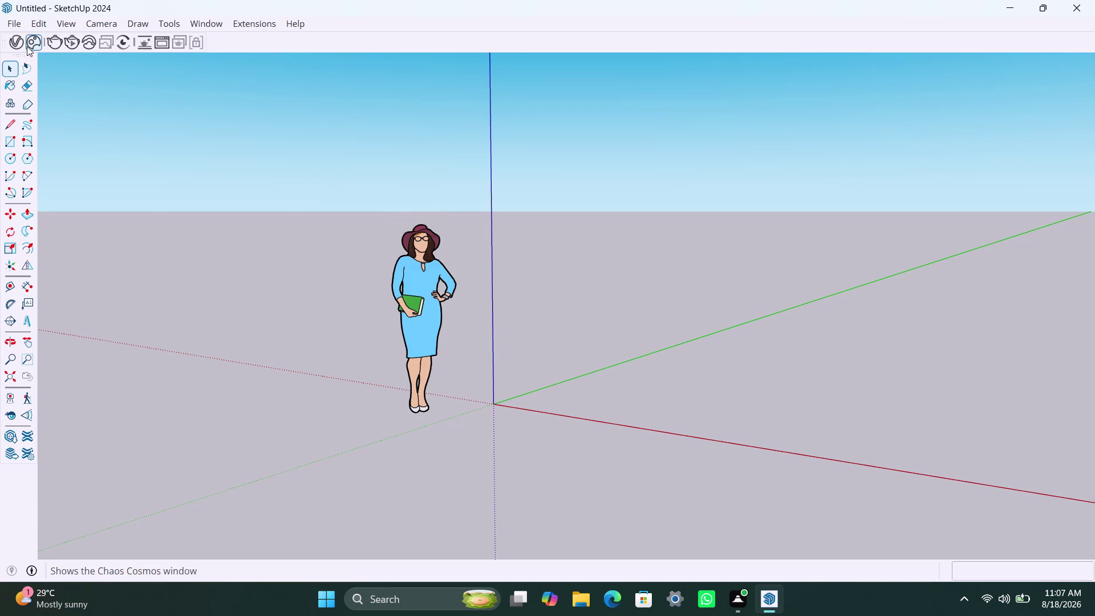
Import the AutoCAD drawing 'ARCH PLANS - 900 SQ YRDS Day 03' into the model.
click(16, 26)
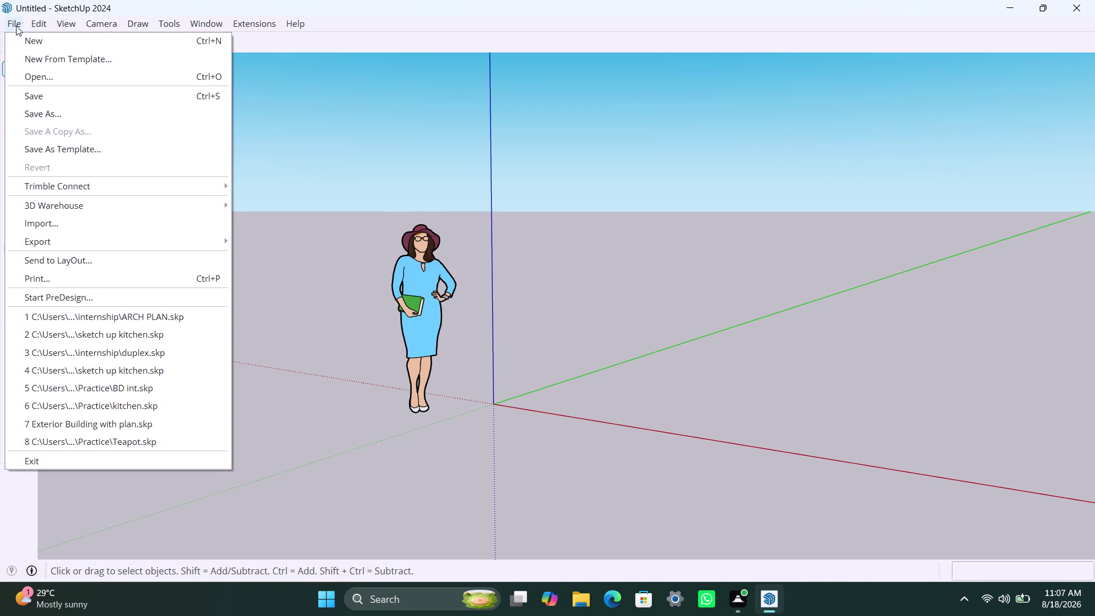
click(52, 222)
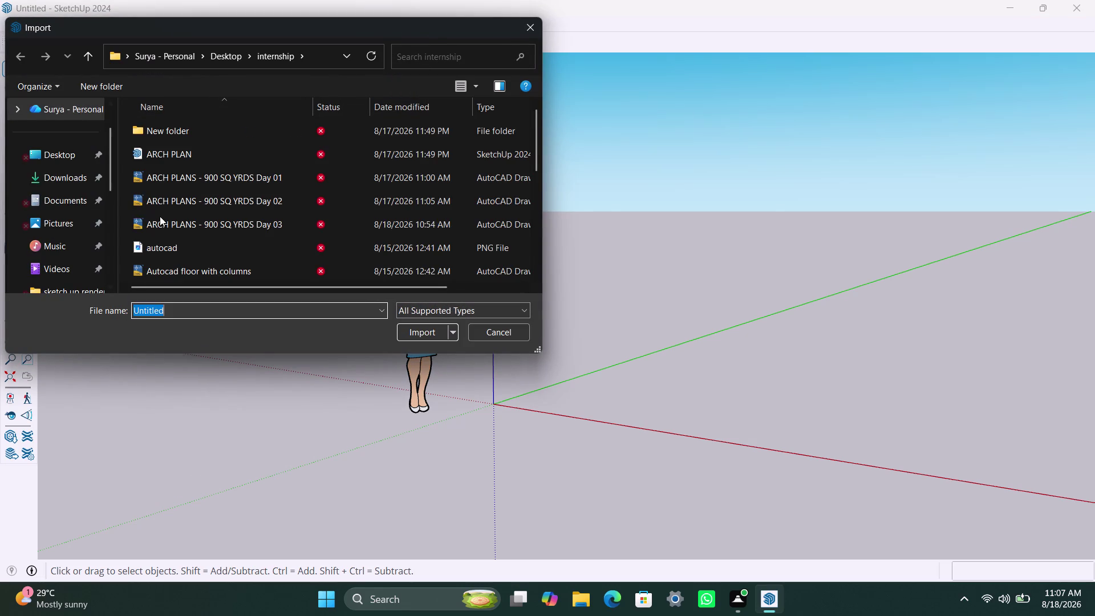
click(170, 217)
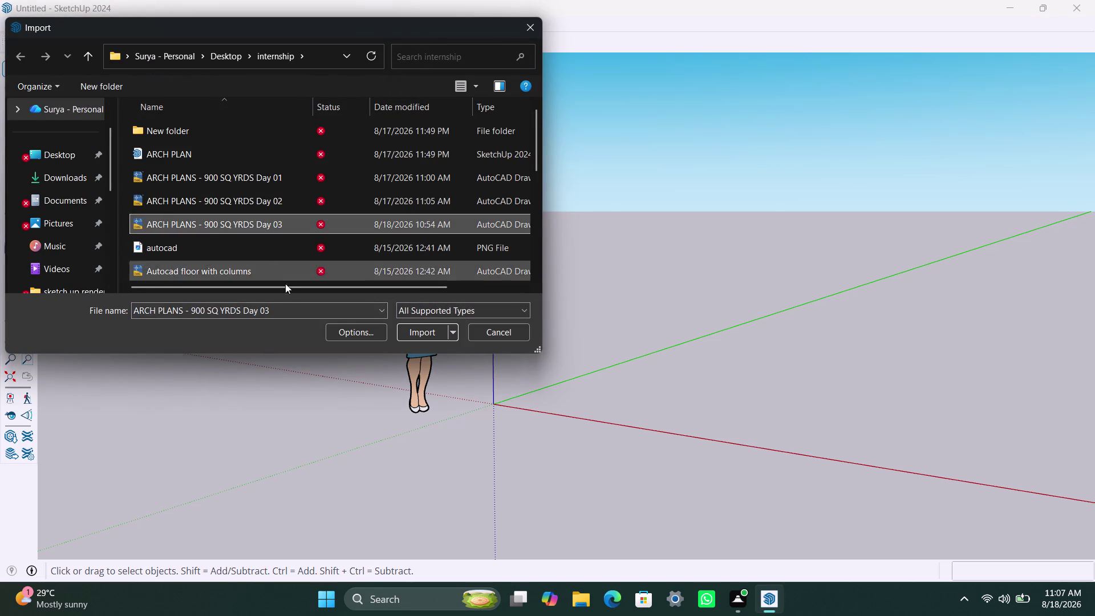
click(446, 339)
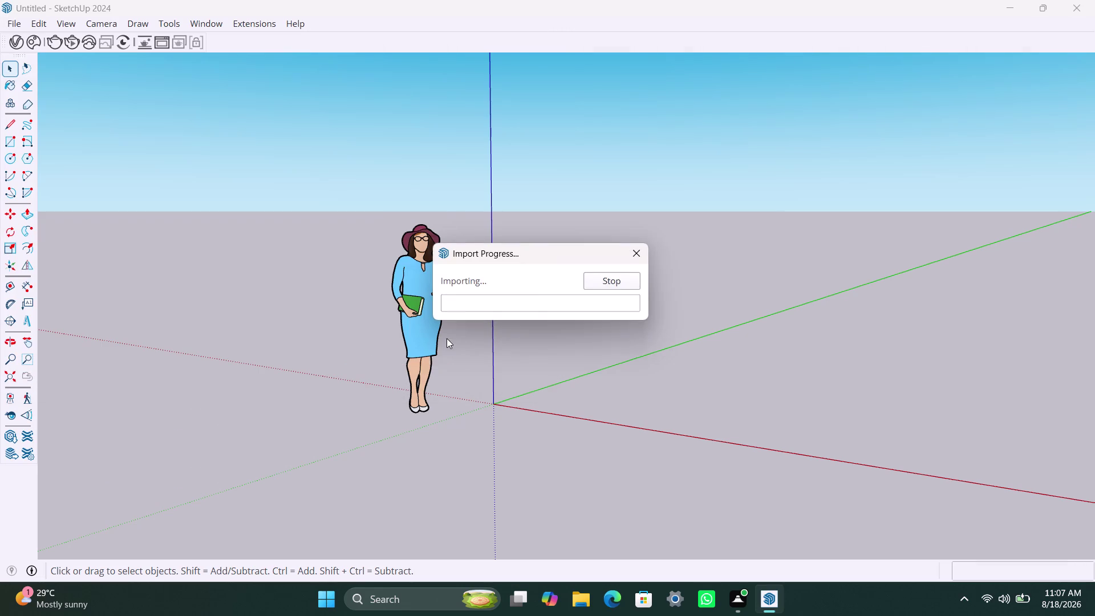
click(617, 400)
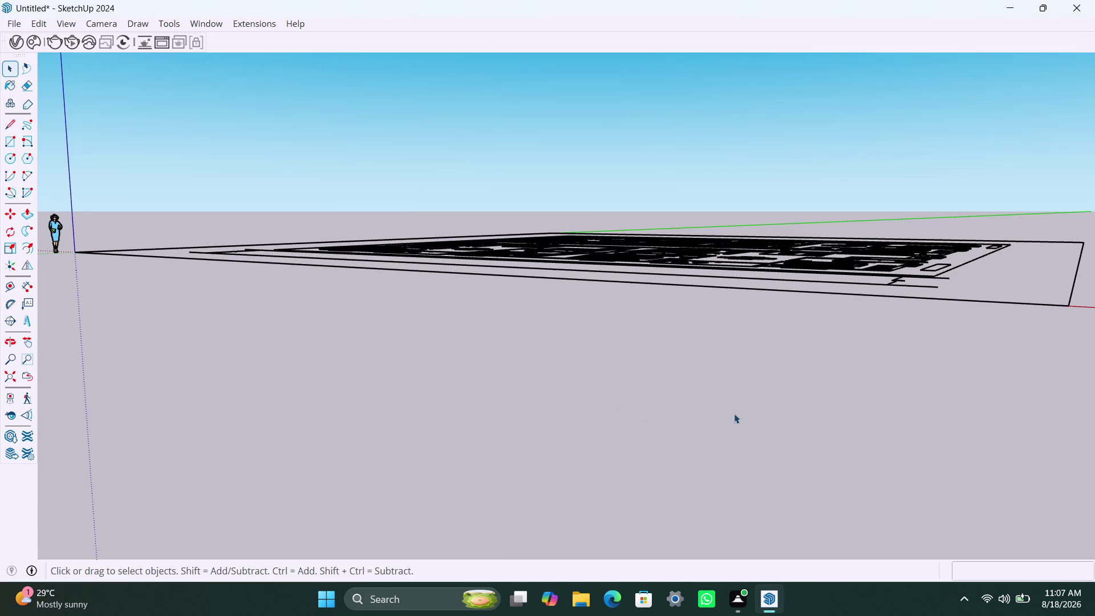
Zoom out and orbit upward until the imported floor plan is seen from above.
scroll(down, 3)
scroll(down, 3)
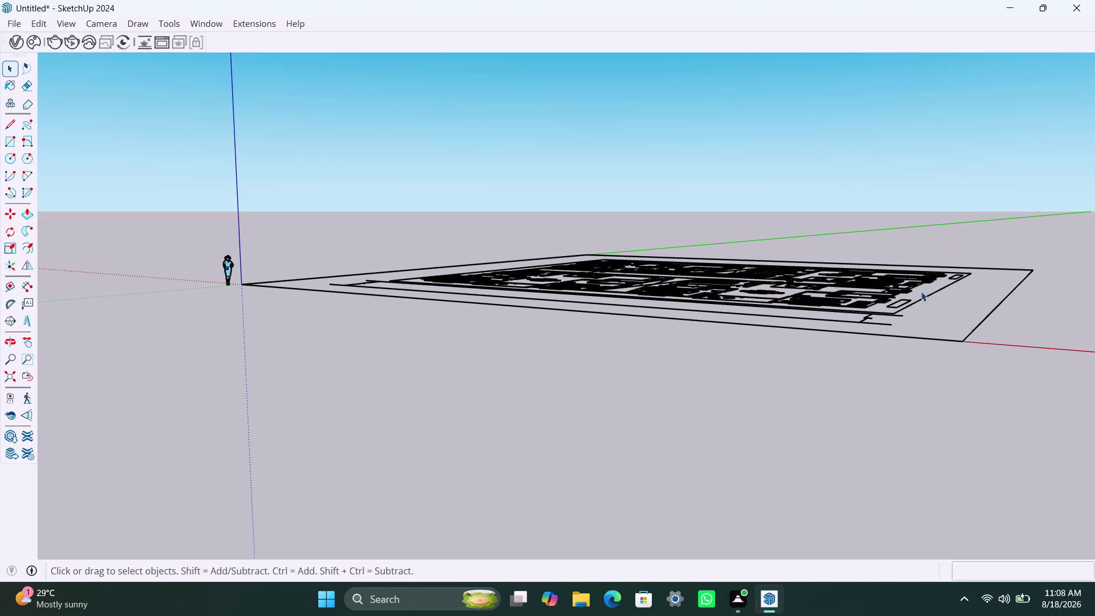
scroll(down, 3)
middle_click(910, 321)
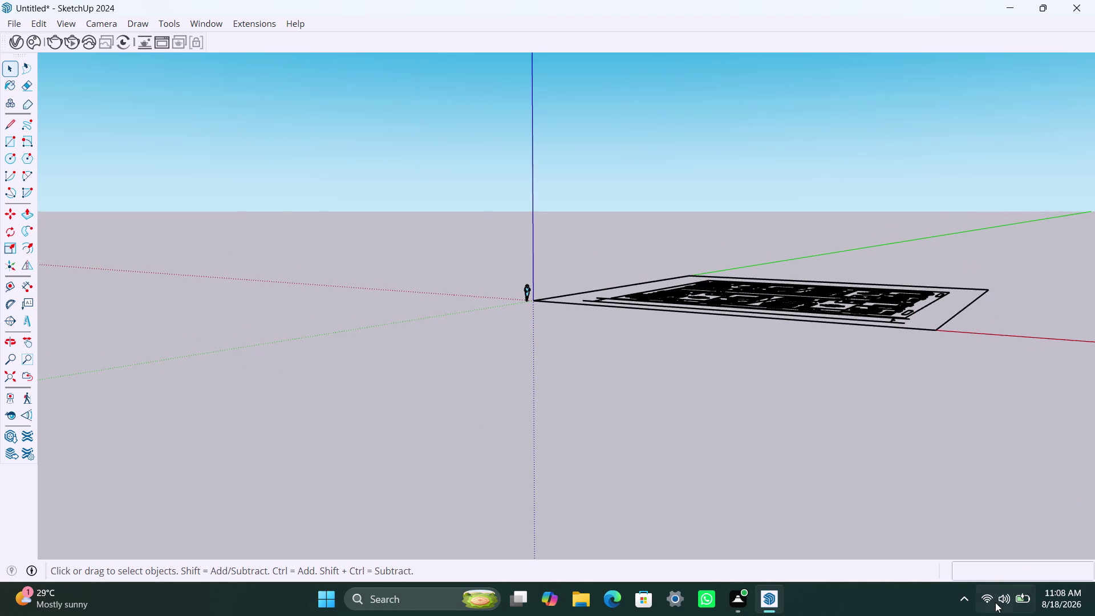
scroll(down, 3)
scroll(down, 3)
middle_drag(985, 511, 999, 539)
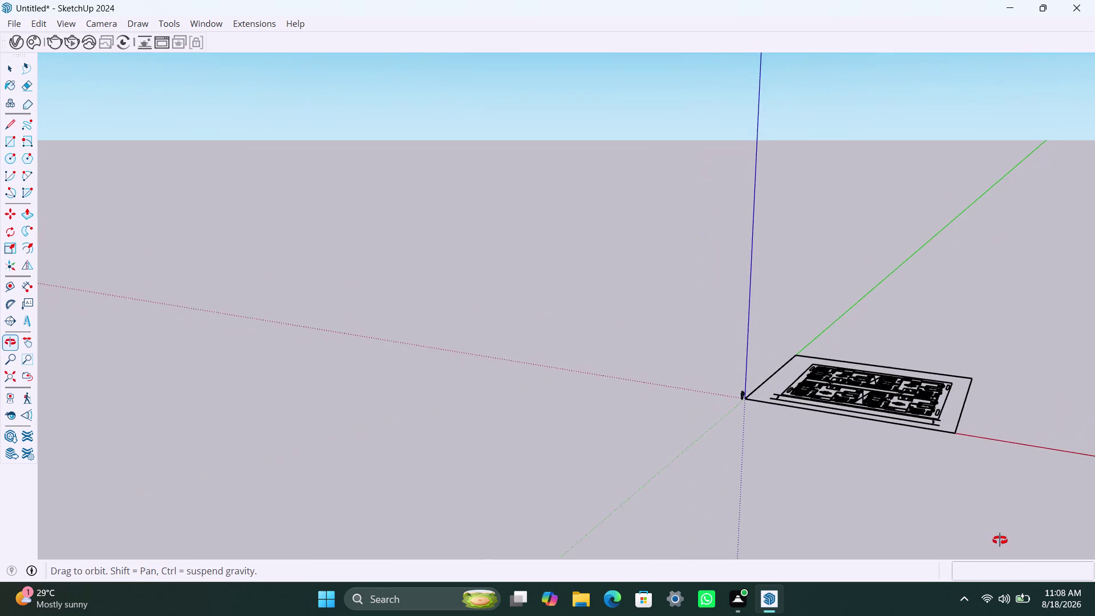
middle_drag(1000, 539, 1011, 555)
scroll(down, 3)
middle_click(1002, 514)
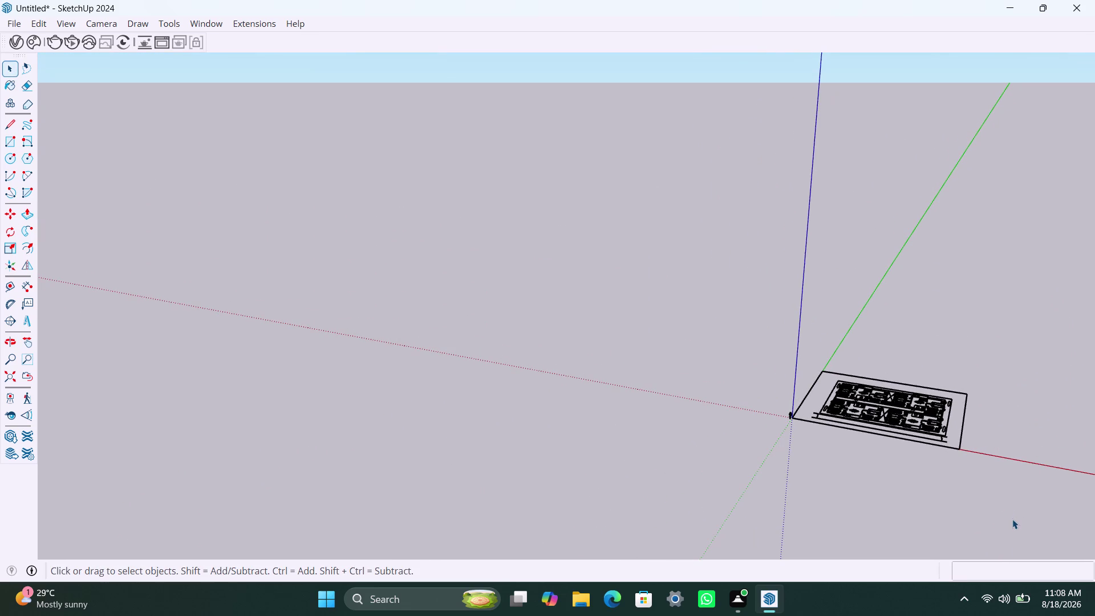
middle_drag(929, 478, 929, 488)
scroll(up, 3)
scroll(down, 3)
middle_drag(874, 434, 921, 472)
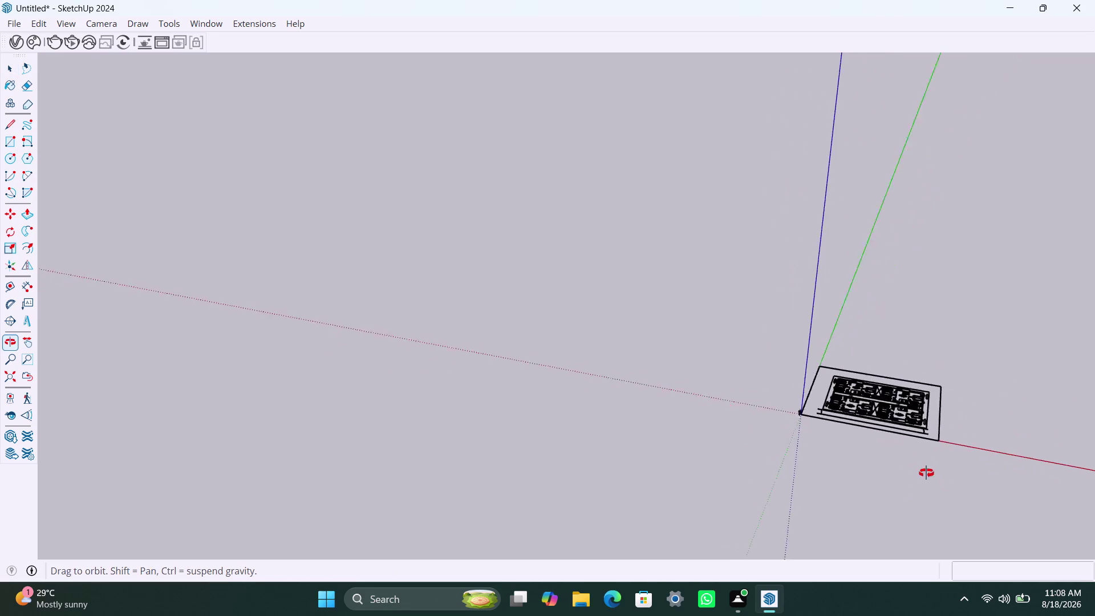
middle_drag(920, 471, 970, 478)
scroll(up, 3)
middle_drag(871, 365, 907, 365)
scroll(down, 3)
middle_drag(828, 449, 853, 439)
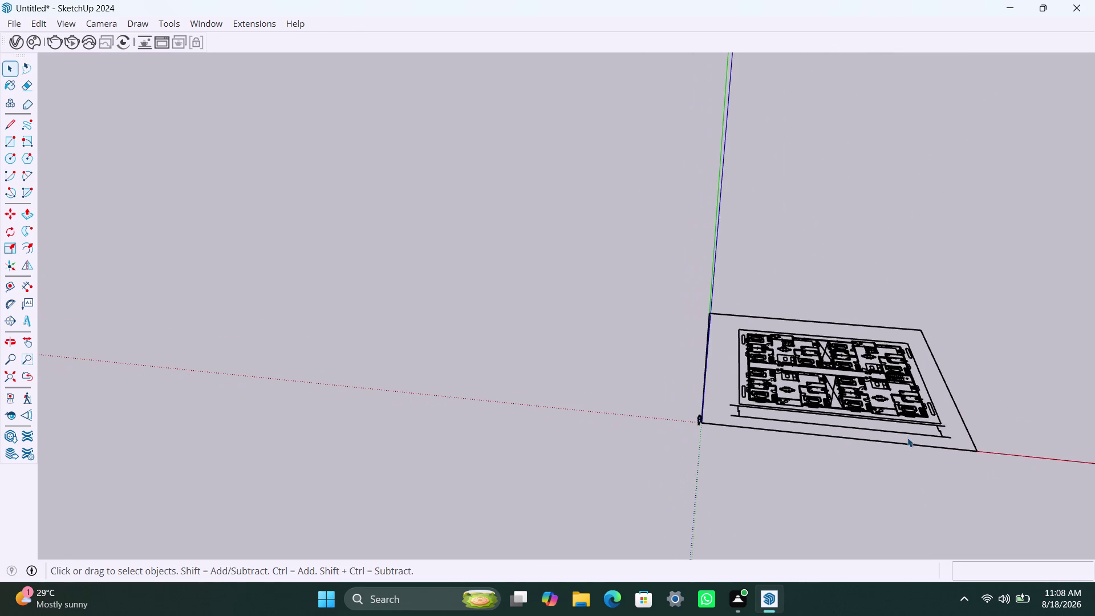
middle_drag(909, 440, 980, 435)
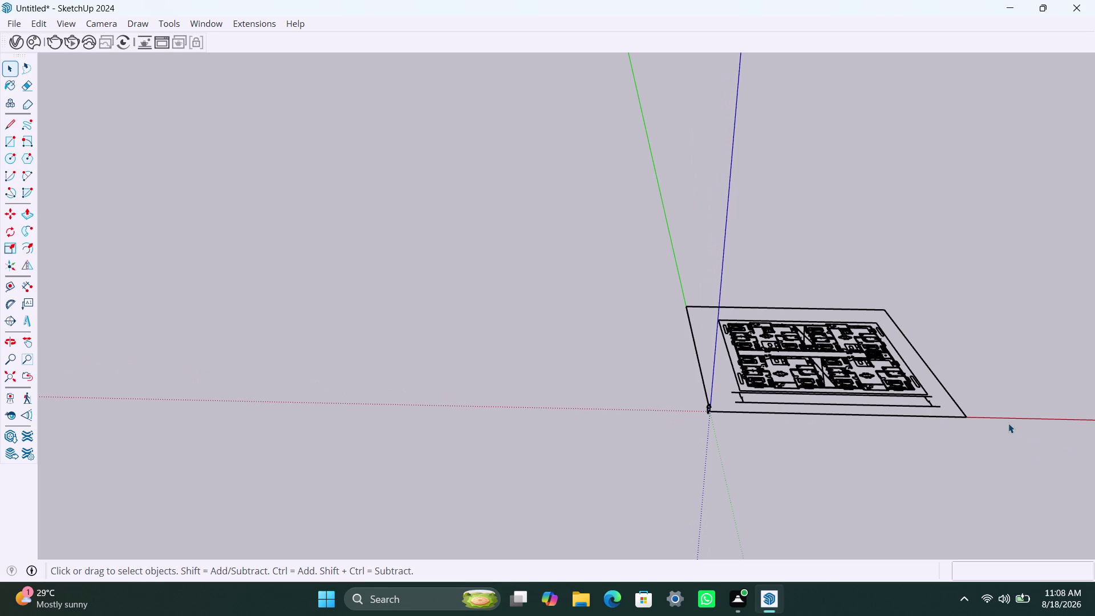
scroll(down, 3)
scroll(up, 3)
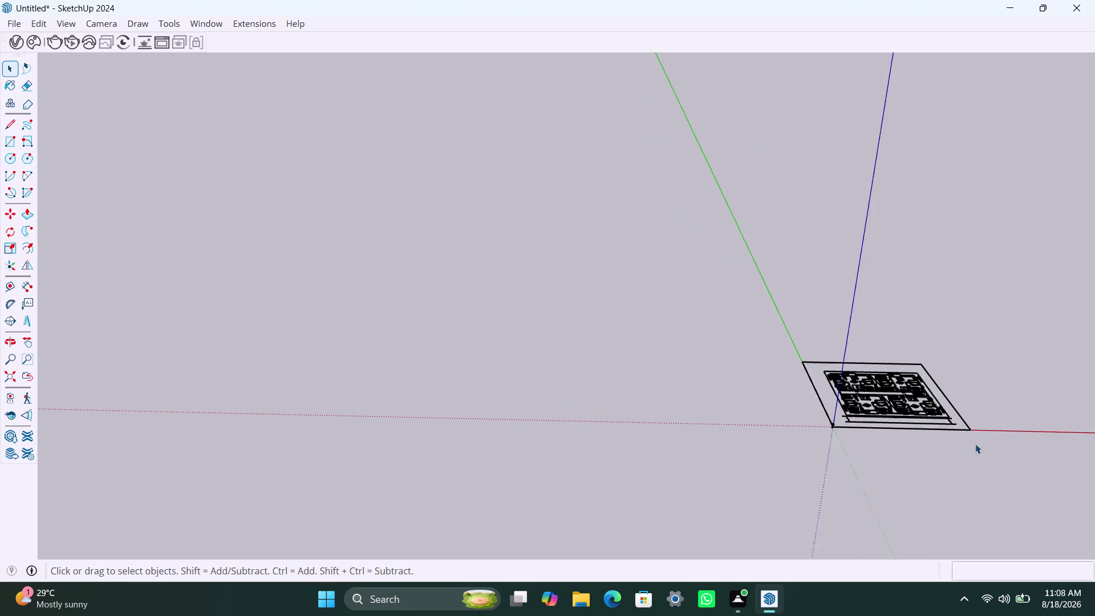
scroll(up, 3)
middle_click(976, 444)
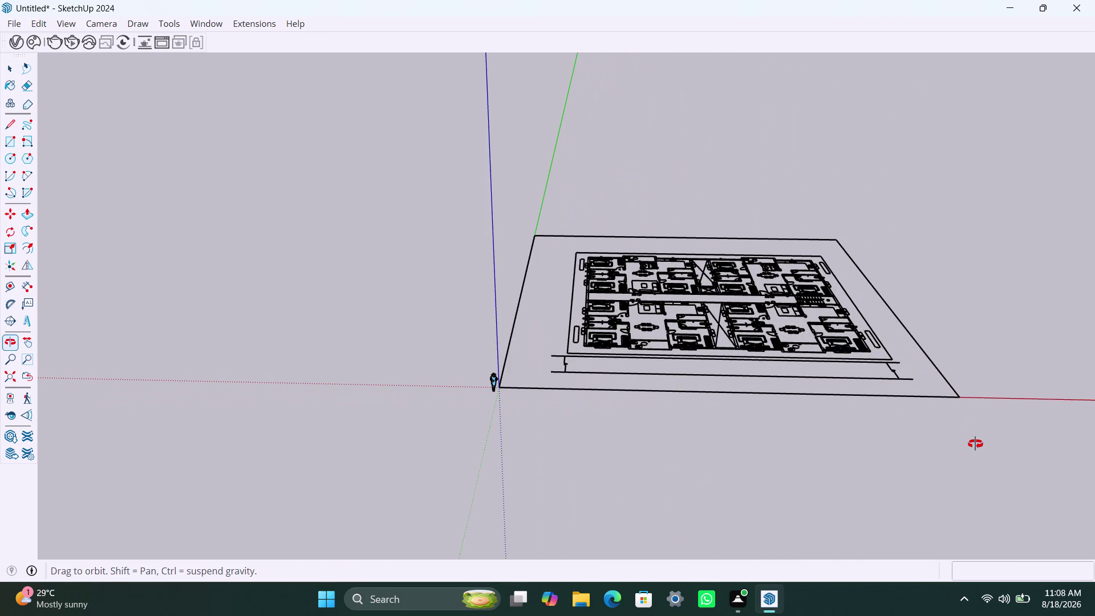
Straighten and level the overhead view, zooming in closer on the floor plan.
middle_drag(1094, 480, 1094, 615)
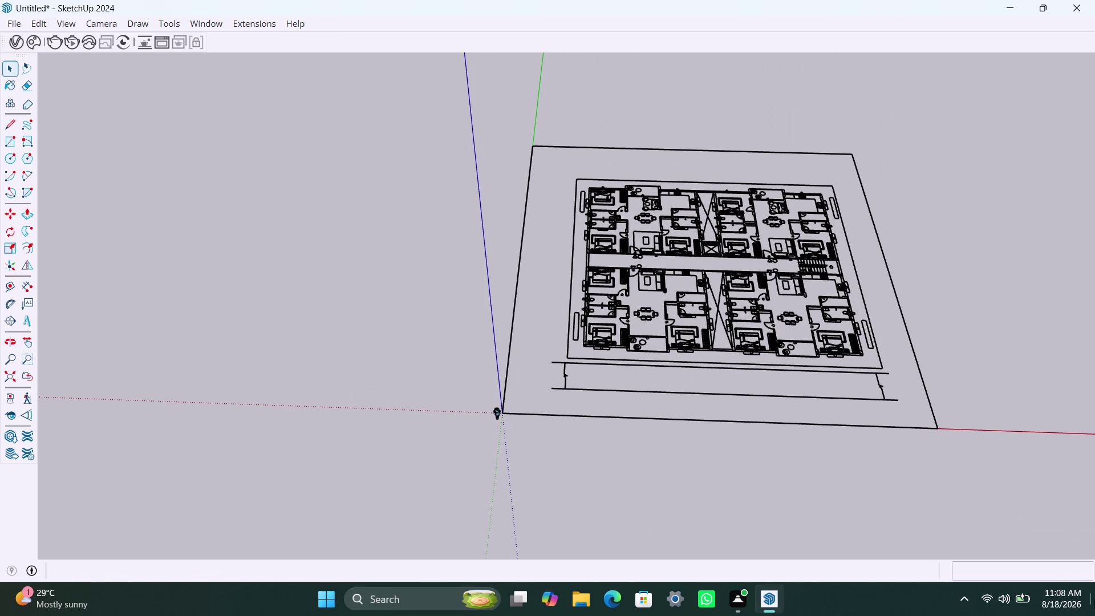
scroll(down, 3)
middle_drag(1025, 342, 1022, 363)
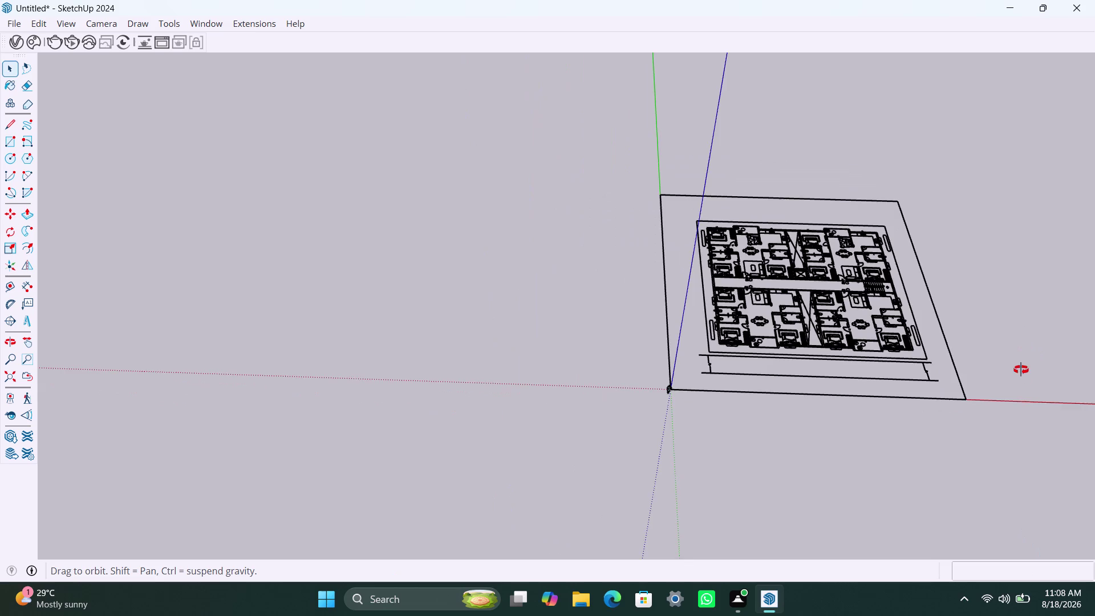
middle_drag(1023, 363, 994, 520)
scroll(up, 3)
scroll(down, 3)
scroll(up, 3)
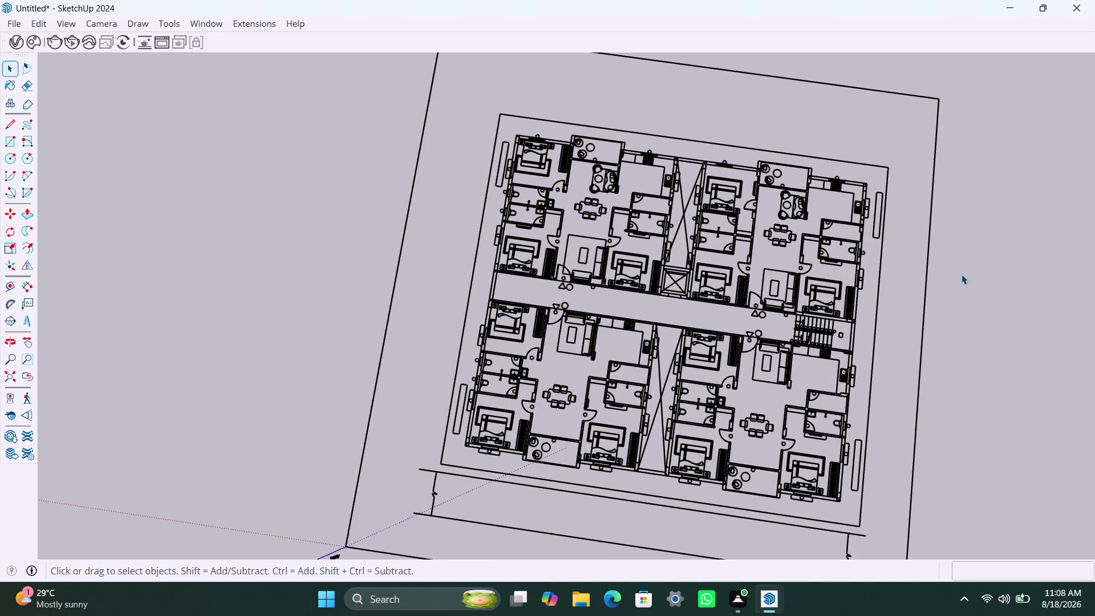
middle_click(962, 274)
scroll(up, 3)
middle_drag(842, 383, 914, 364)
scroll(down, 3)
middle_click(701, 365)
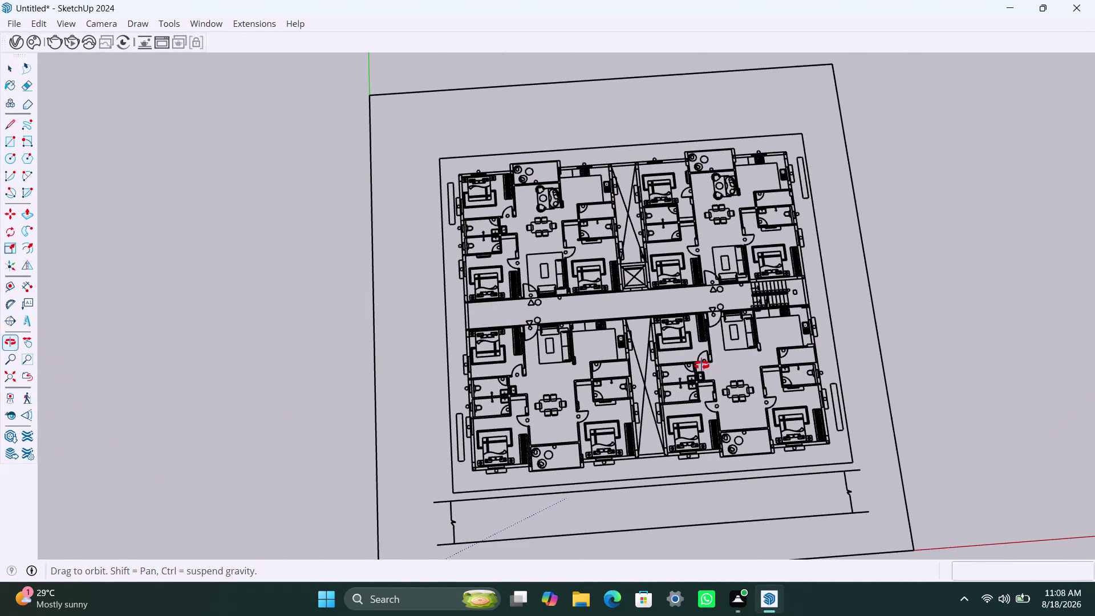
scroll(up, 3)
scroll(up, 3)
middle_drag(725, 392, 721, 398)
scroll(down, 3)
middle_drag(786, 412, 756, 413)
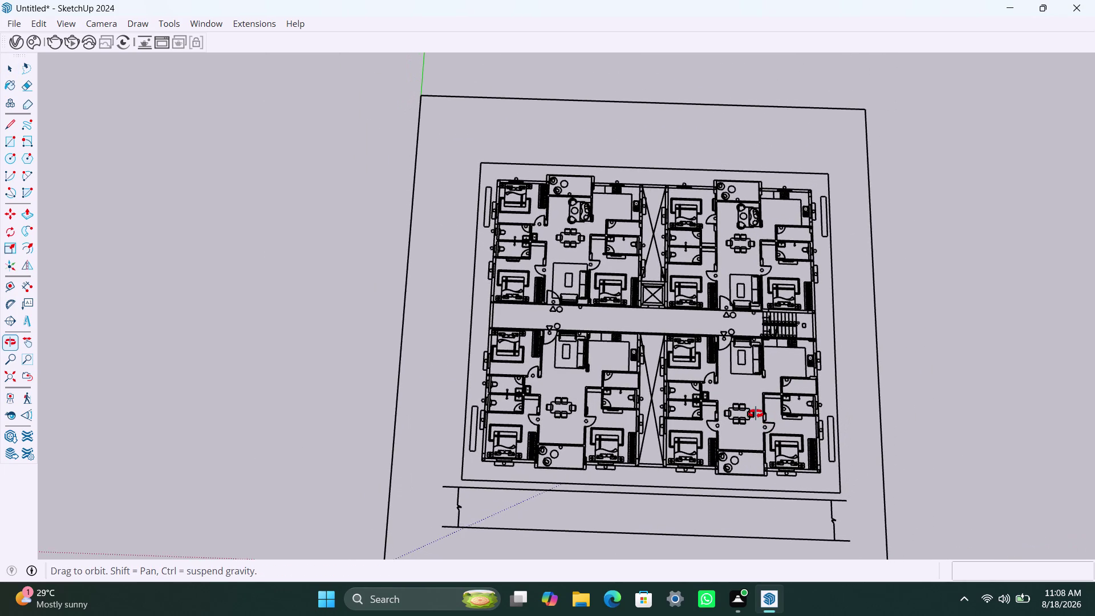
middle_drag(755, 413, 759, 414)
scroll(up, 3)
scroll(up, 3)
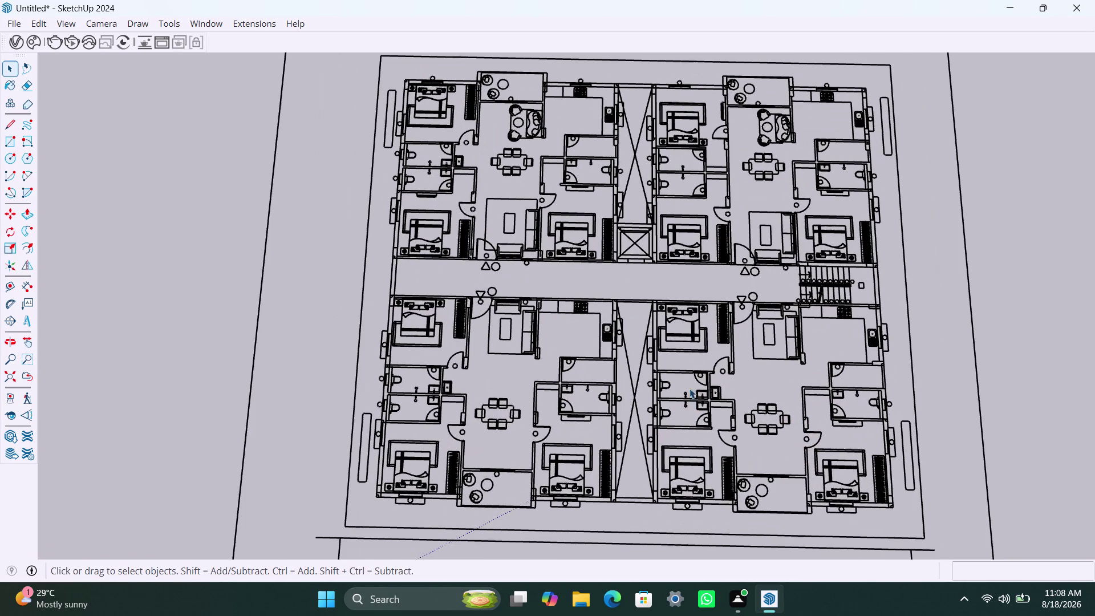
scroll(up, 3)
scroll(up, 3)
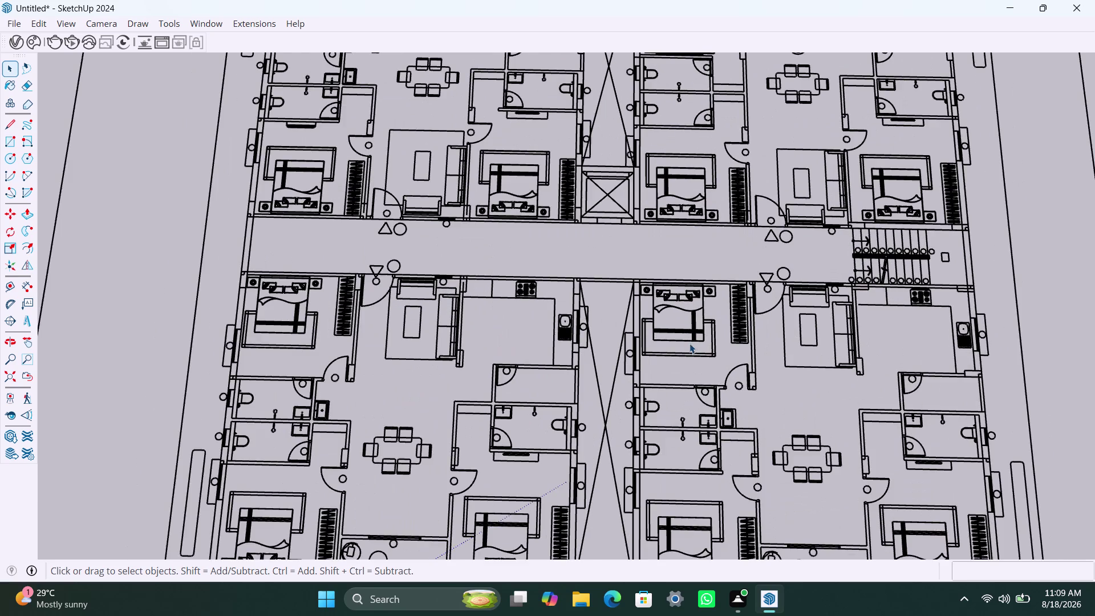
scroll(down, 3)
Select the imported floor plan.
click(874, 263)
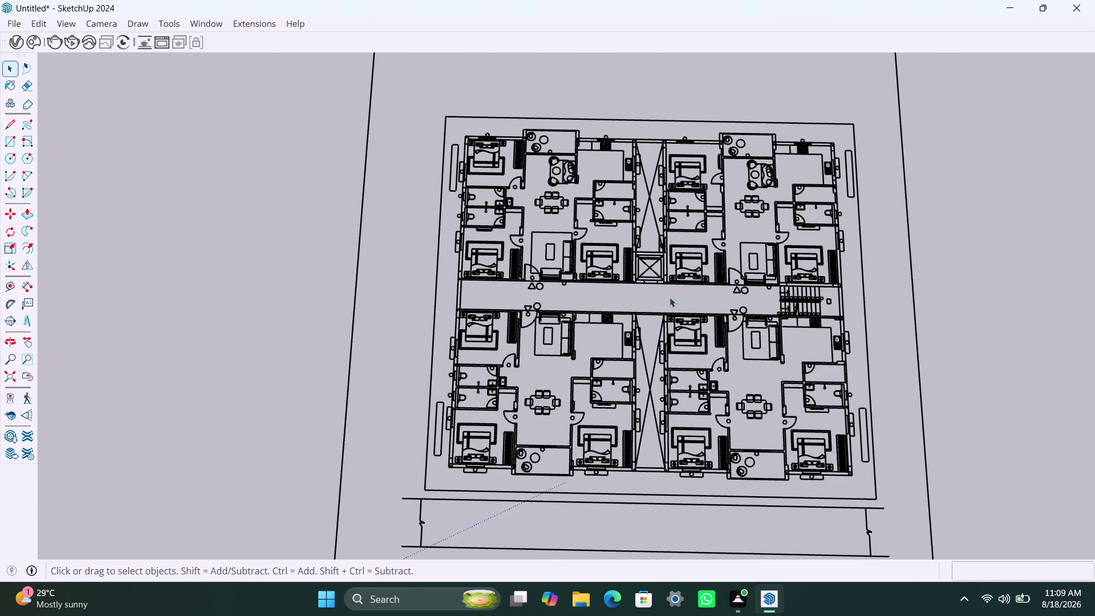
scroll(down, 3)
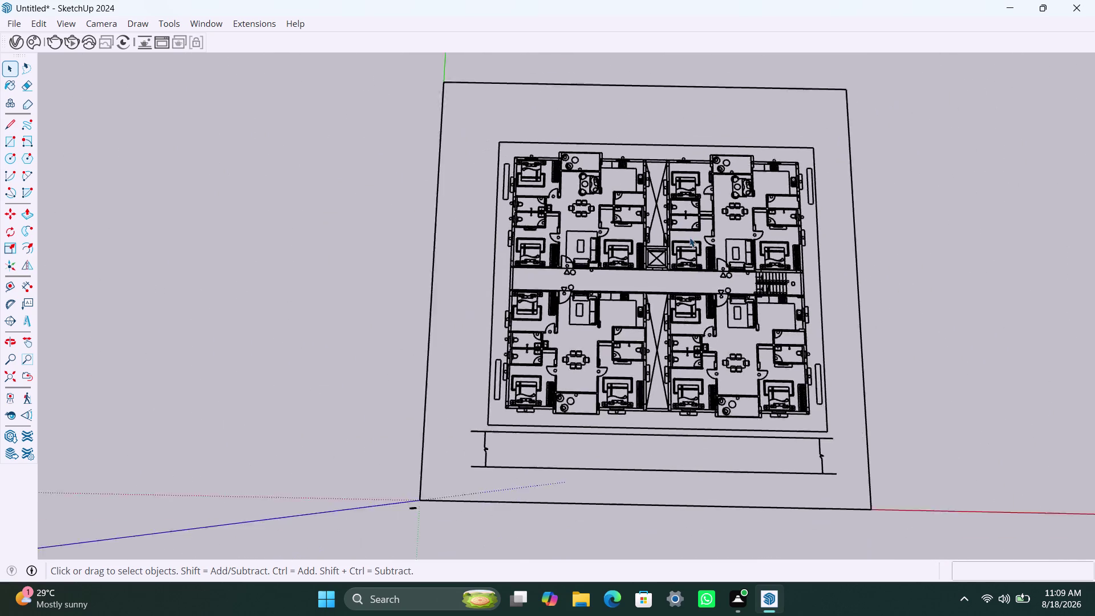
scroll(down, 3)
click(734, 140)
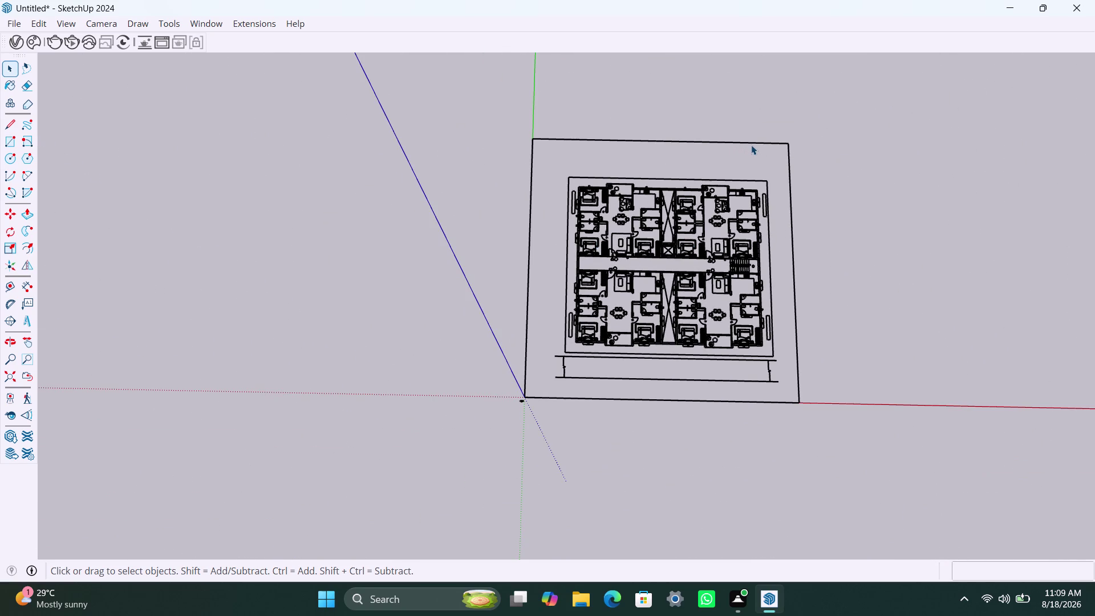
click(751, 144)
Select the floor plan from its context menu, then clear the selection.
right_click(751, 145)
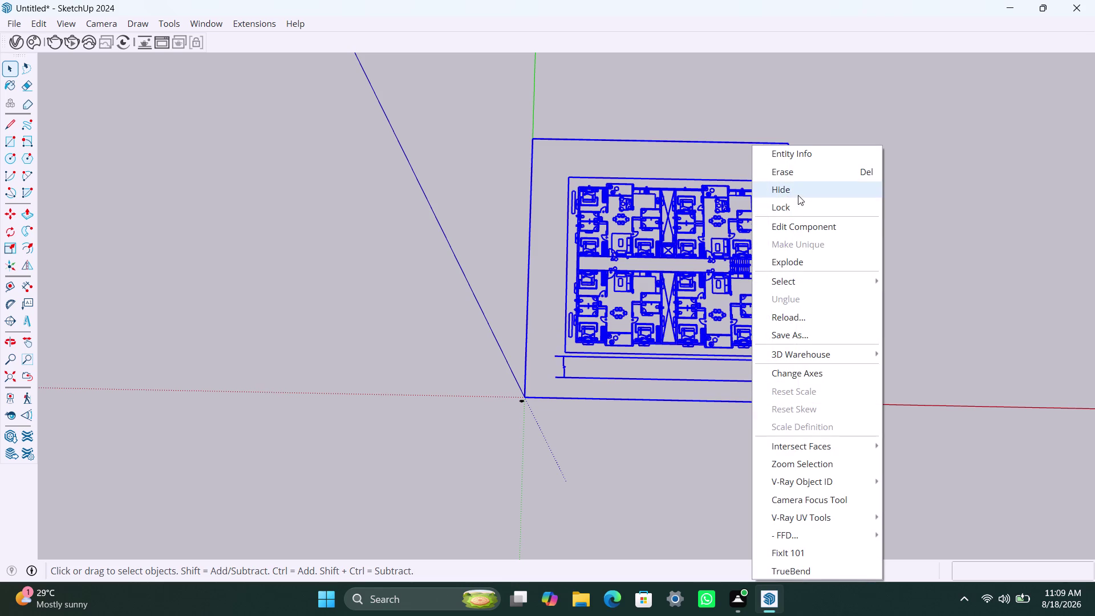
click(807, 260)
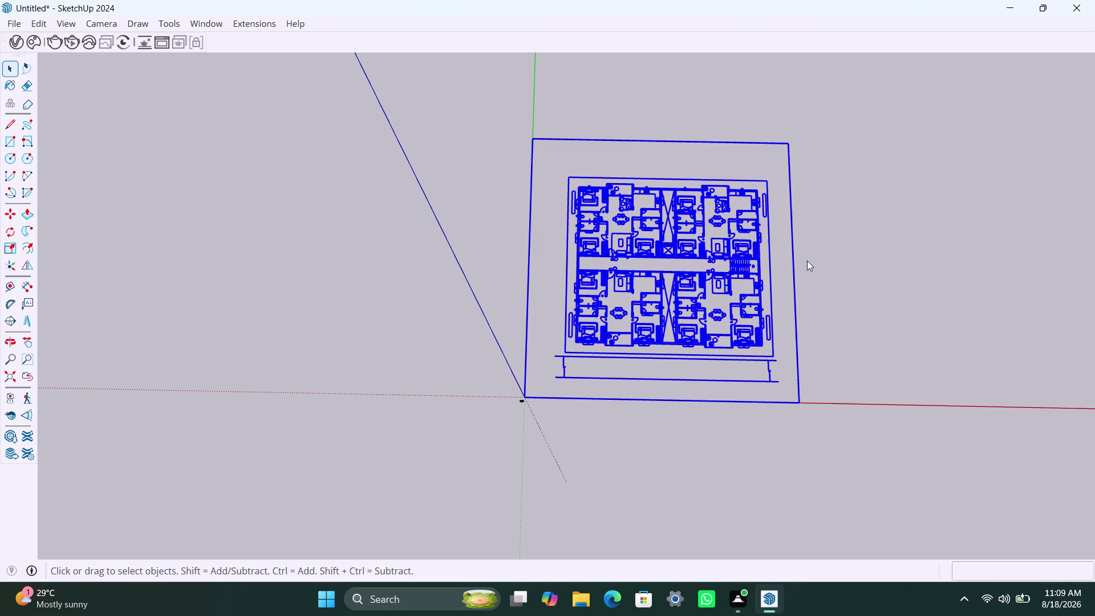
click(859, 249)
Pick individual short bathroom wall lines to check them, then clear the selection.
scroll(up, 3)
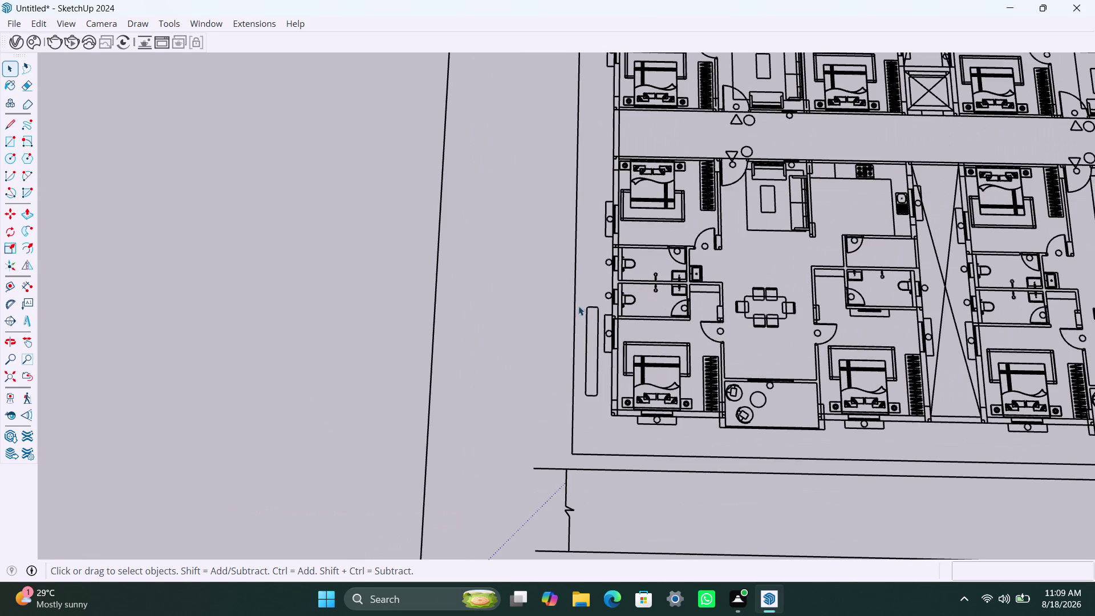
click(623, 263)
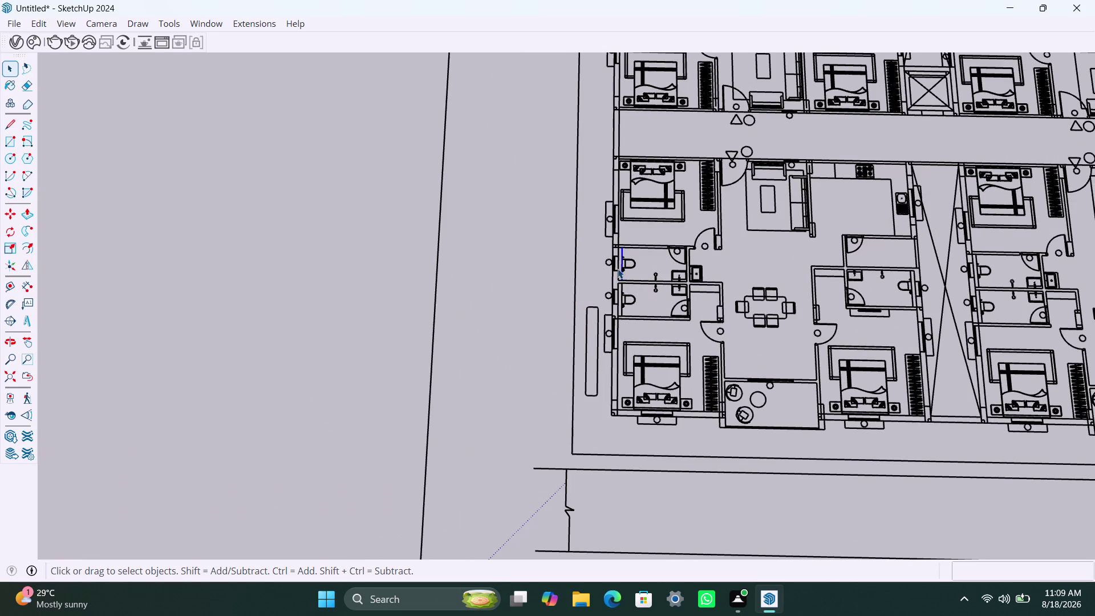
click(617, 268)
scroll(down, 3)
click(662, 322)
click(664, 318)
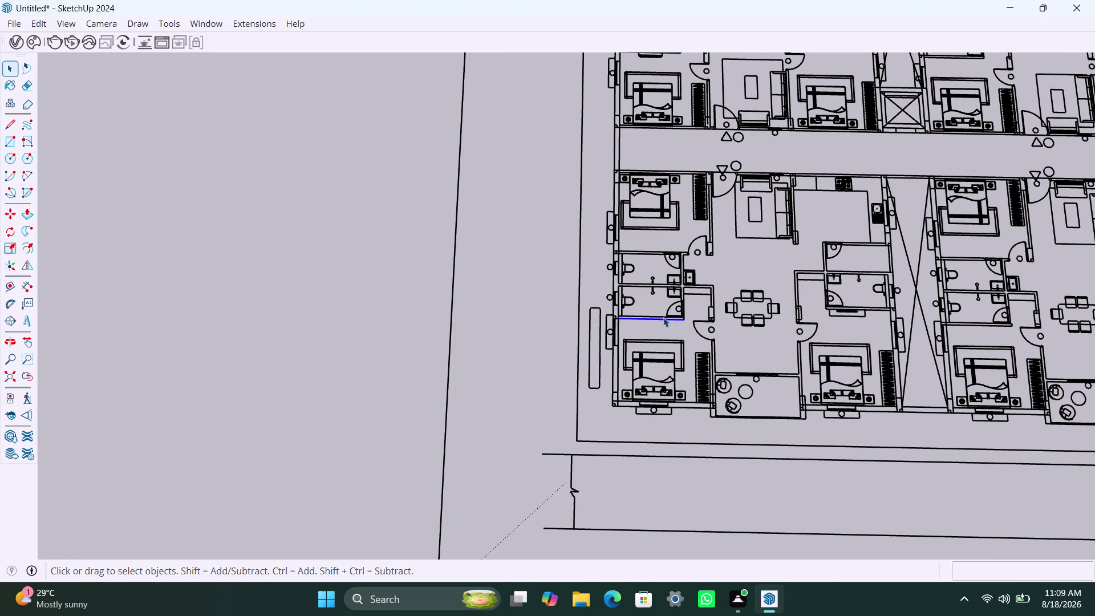
click(654, 314)
Zoom and pan in on the top-left apartment's bedroom corner.
scroll(down, 3)
scroll(down, 3)
scroll(up, 3)
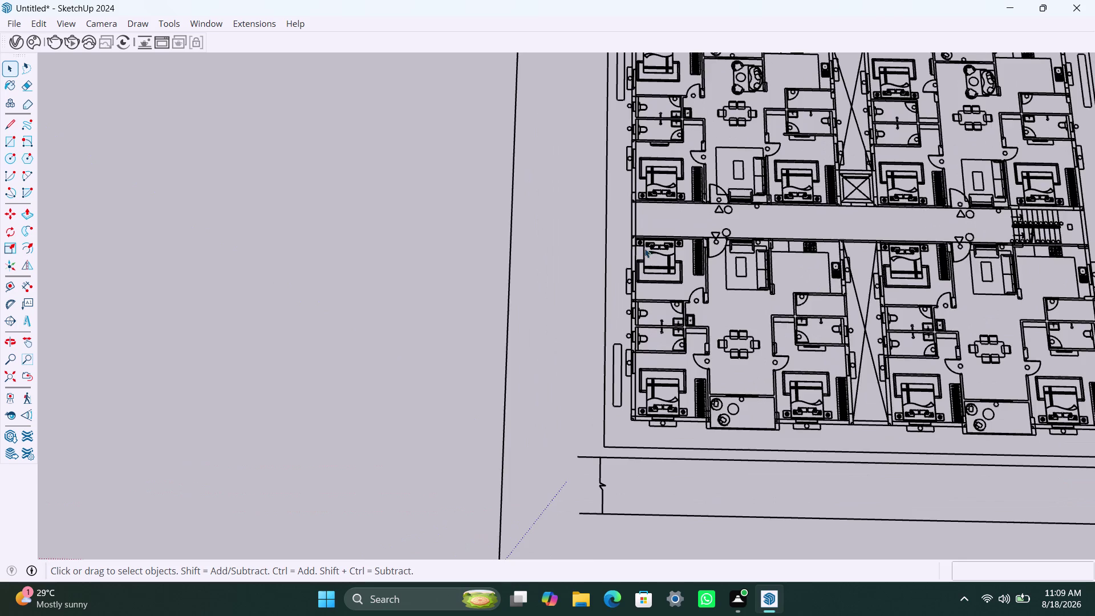
scroll(up, 3)
scroll(down, 3)
middle_drag(642, 248, 642, 285)
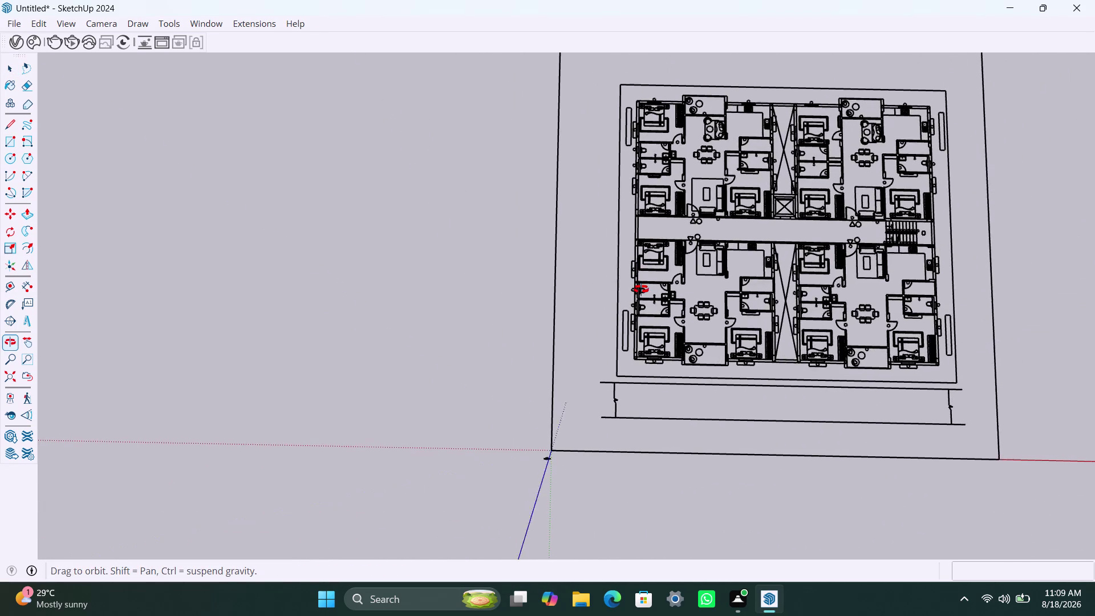
middle_drag(642, 284, 641, 289)
scroll(up, 3)
middle_drag(644, 188, 632, 233)
scroll(up, 3)
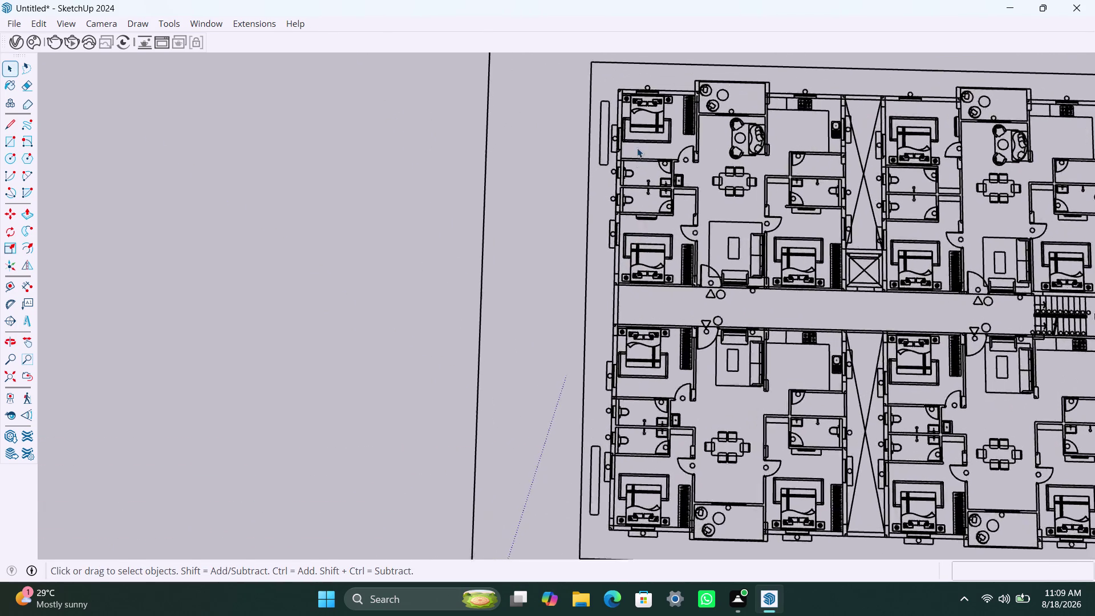
middle_drag(630, 130, 631, 147)
scroll(up, 3)
scroll(up, 3)
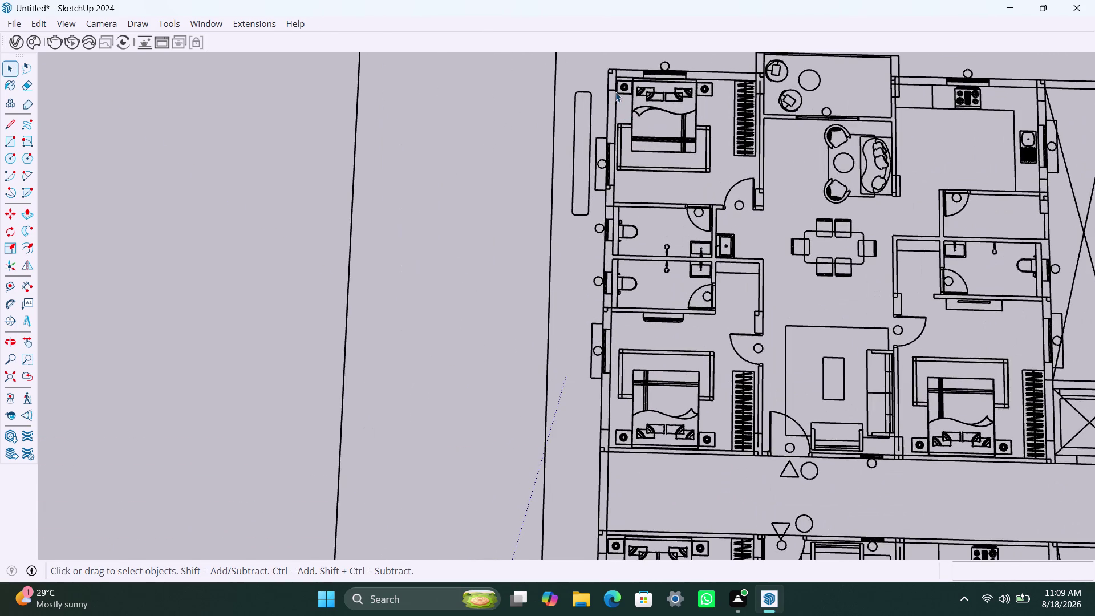
scroll(up, 3)
middle_click(615, 92)
Draw a rectangle from the bedroom's outer wall corner down along the left wall.
key(r)
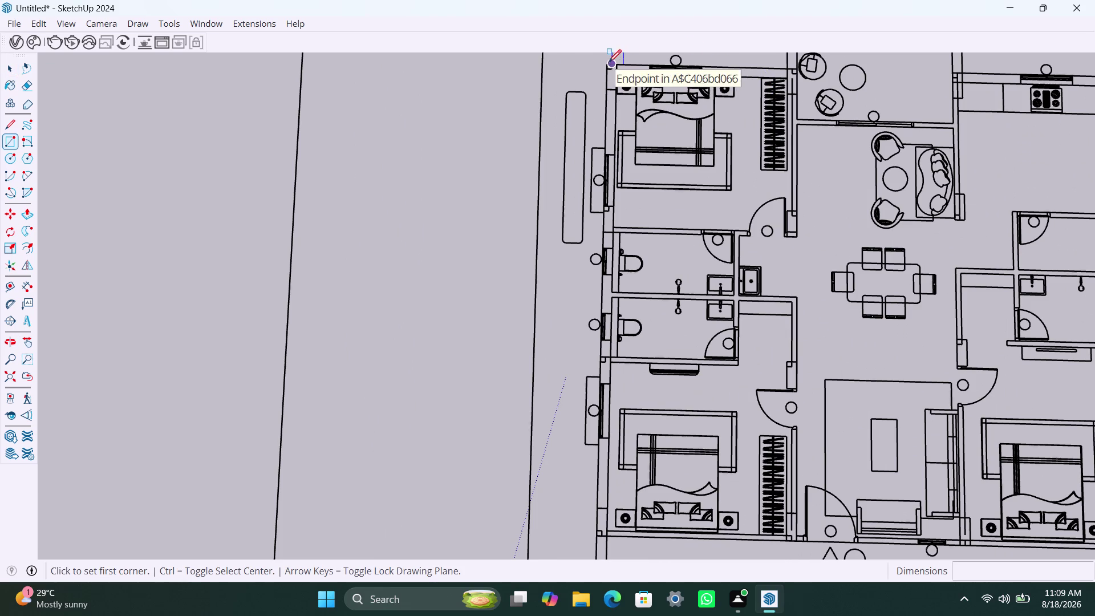
scroll(up, 3)
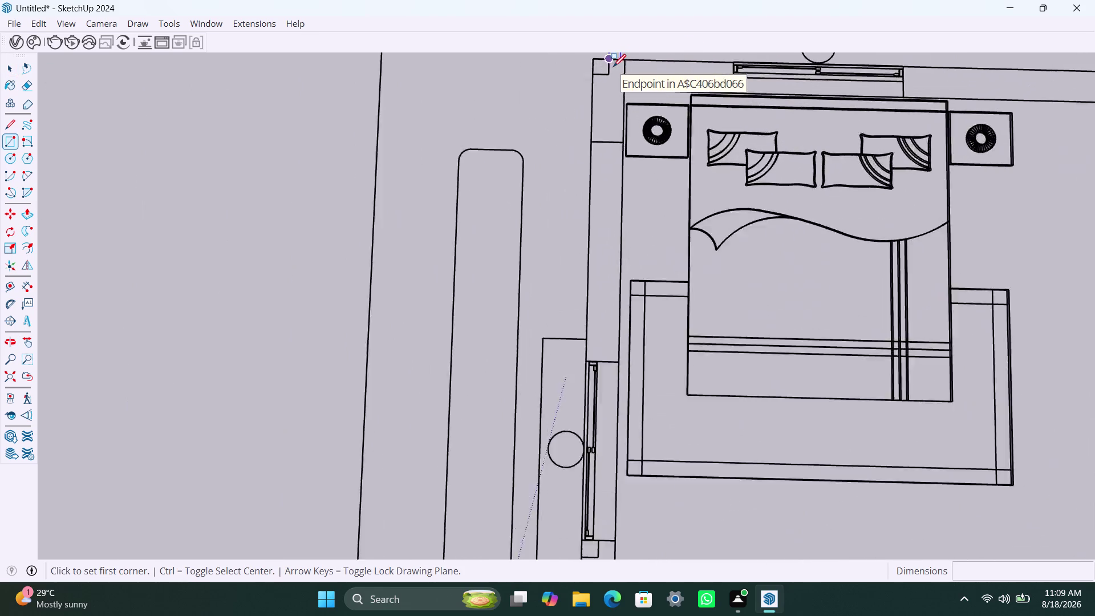
scroll(up, 3)
click(591, 56)
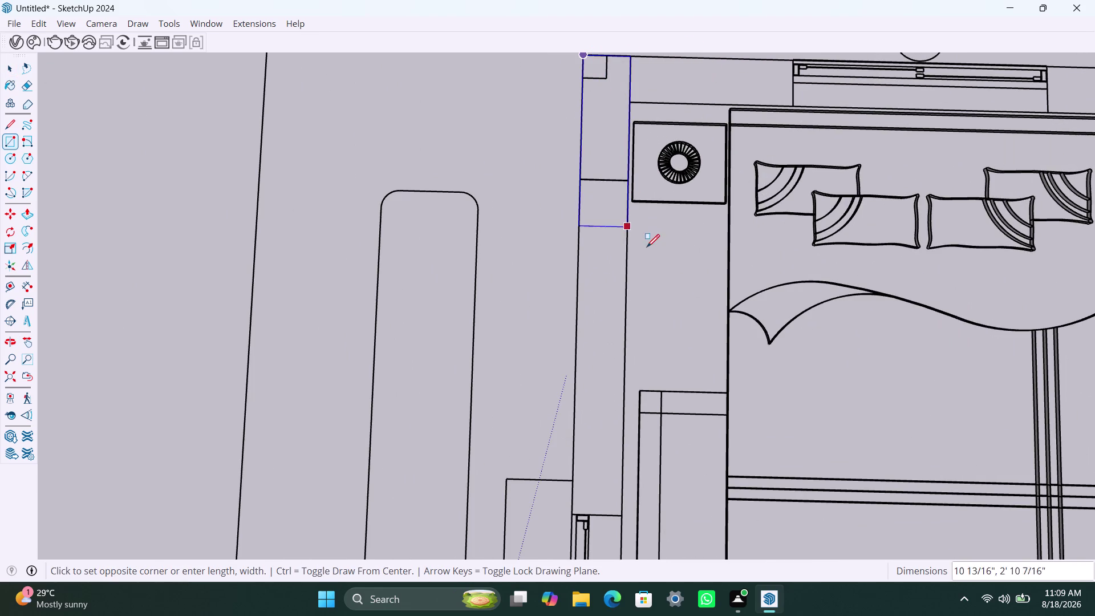
scroll(down, 3)
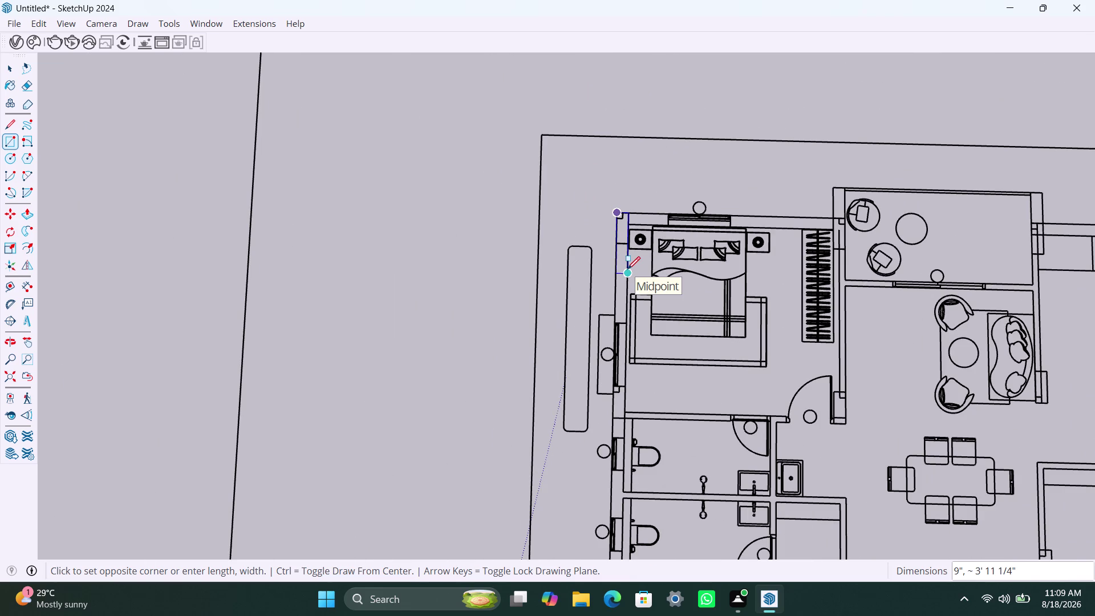
click(626, 322)
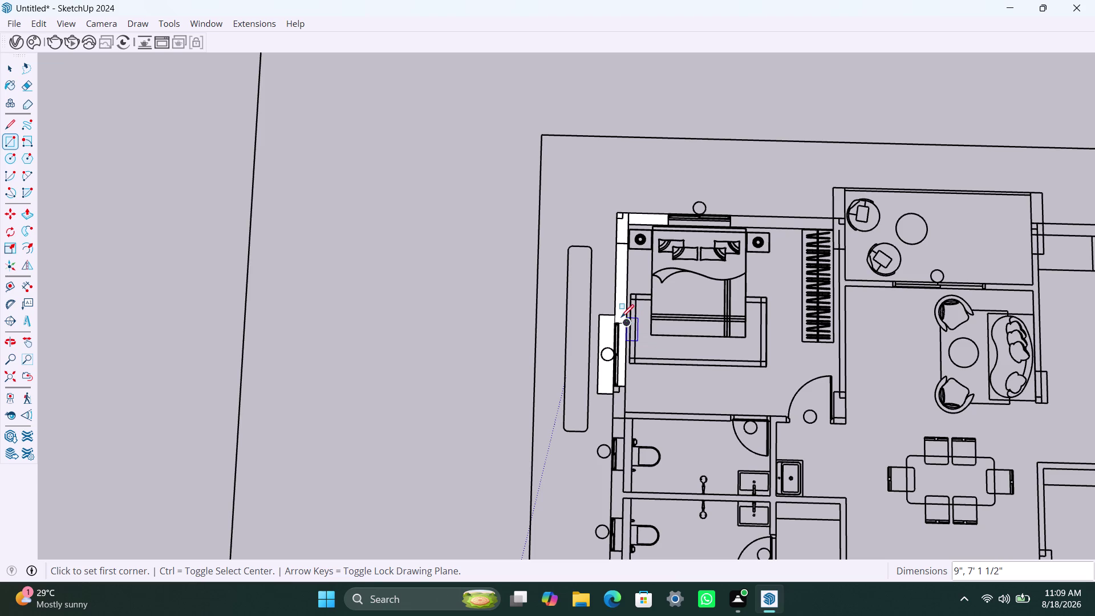
Delete the extra faces created over the bedroom window.
scroll(up, 3)
scroll(up, 3)
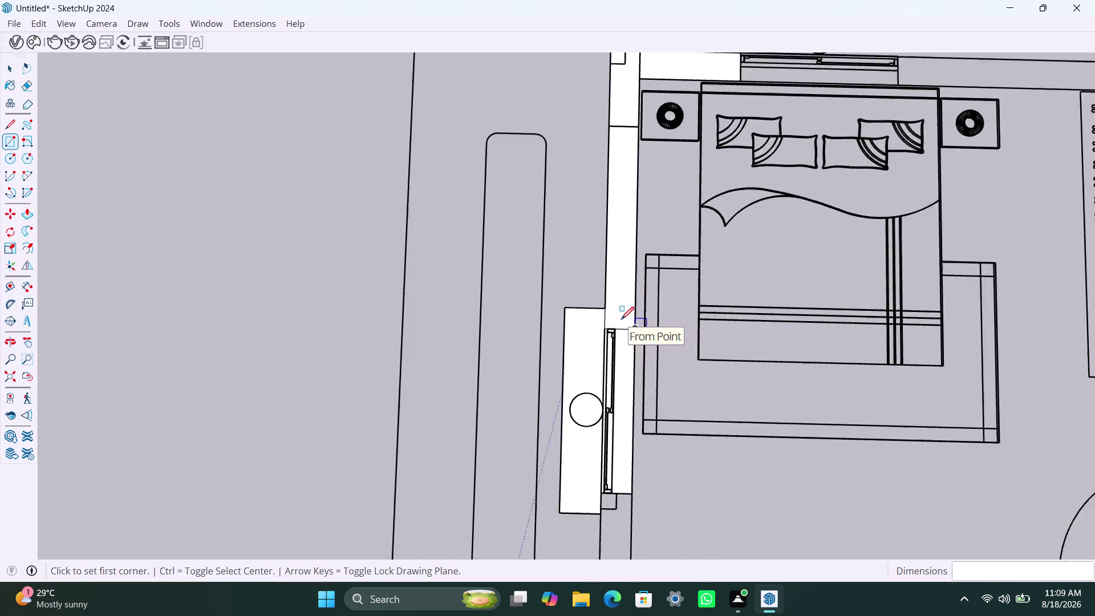
scroll(up, 3)
scroll(down, 3)
scroll(up, 3)
scroll(down, 3)
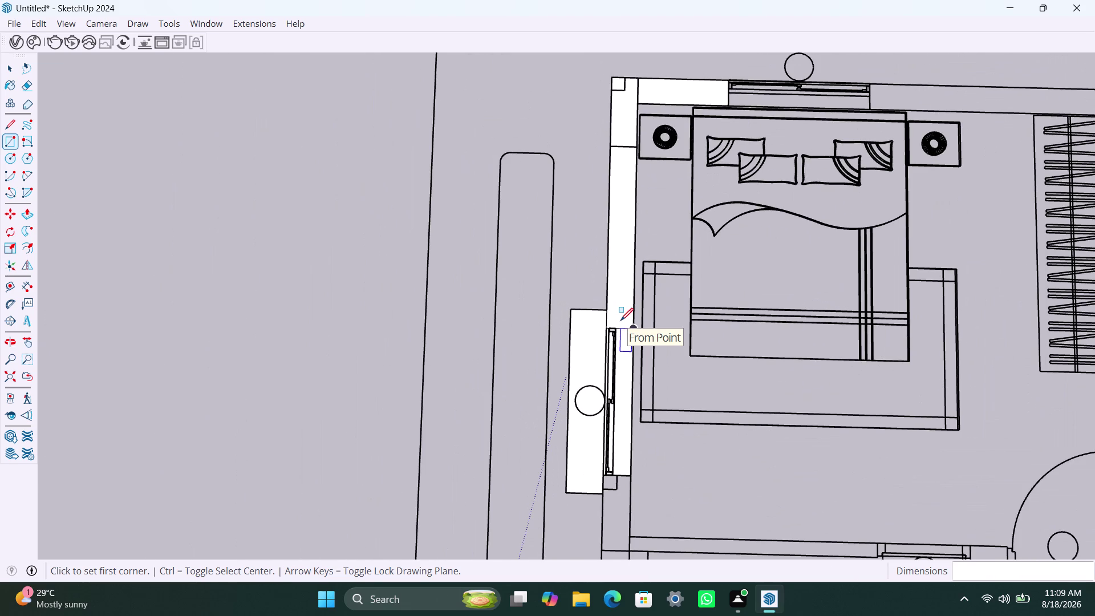
key(space)
click(618, 340)
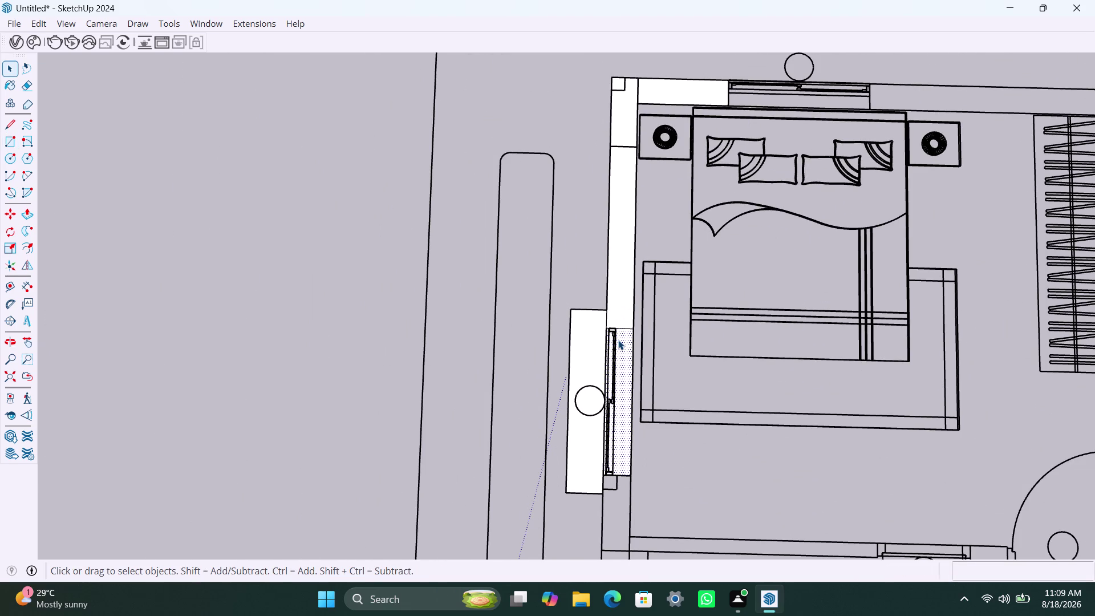
key(Delete)
click(589, 346)
key(Delete)
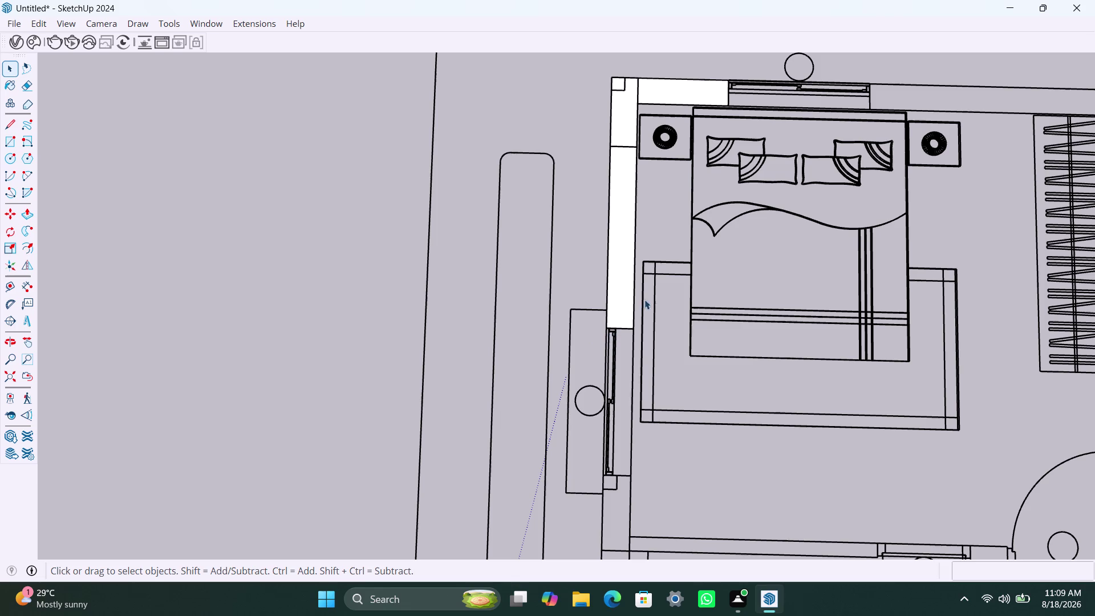
scroll(down, 3)
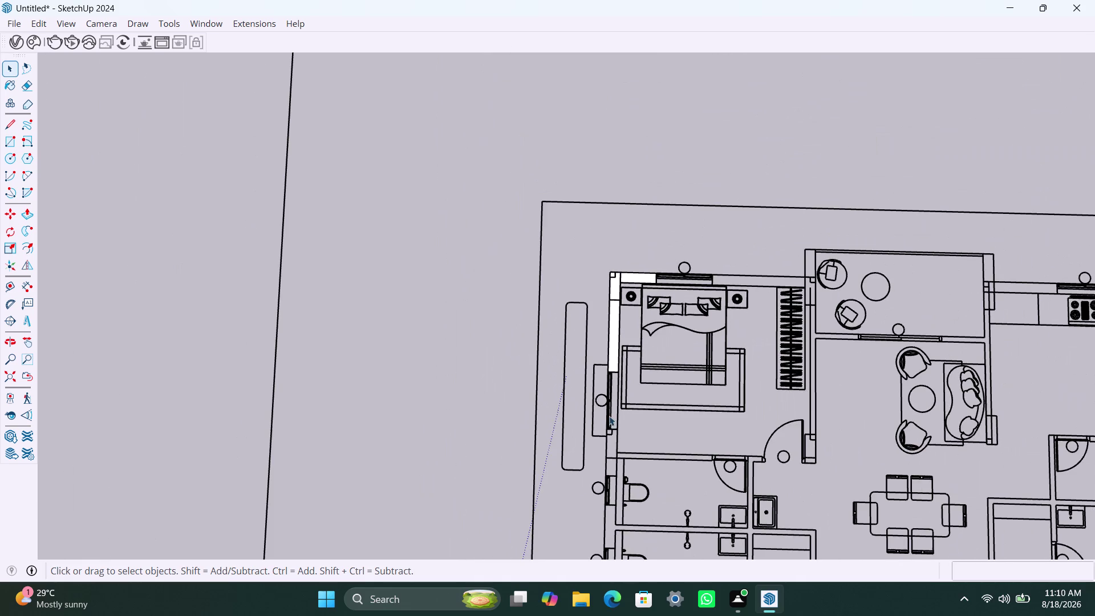
Draw a rectangle down the outer left wall from below the bedroom window.
middle_drag(613, 416, 622, 360)
scroll(up, 3)
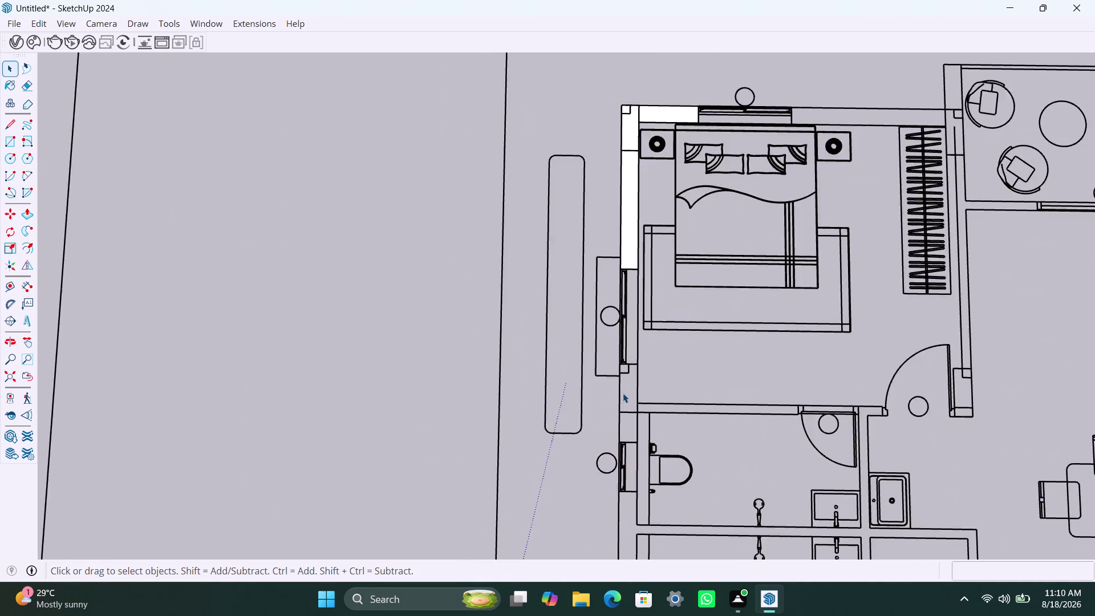
scroll(up, 3)
middle_drag(623, 402, 626, 407)
key(r)
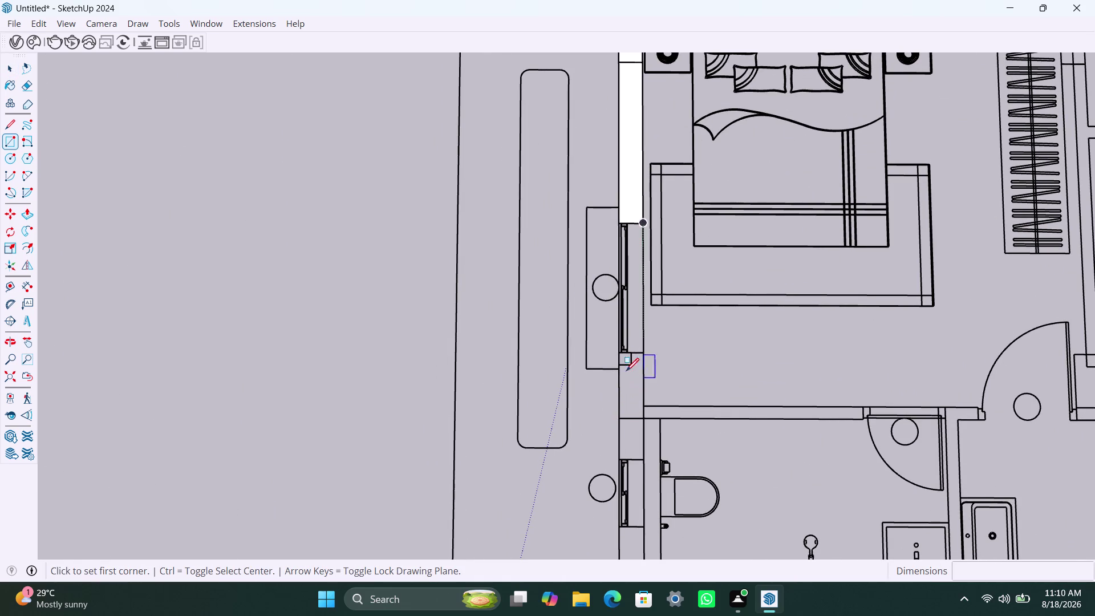
click(620, 354)
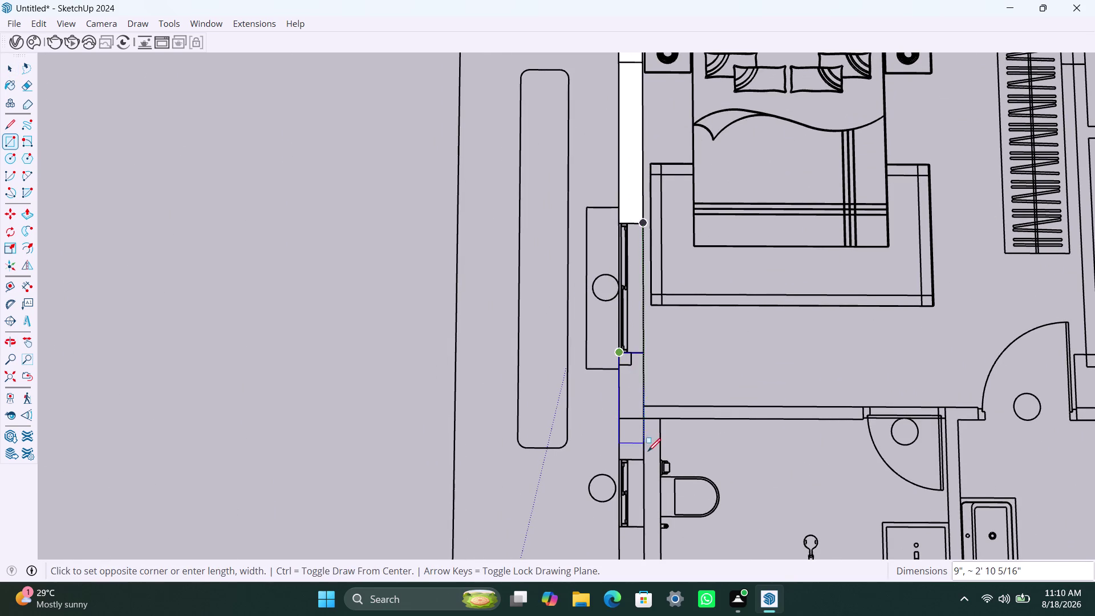
click(645, 458)
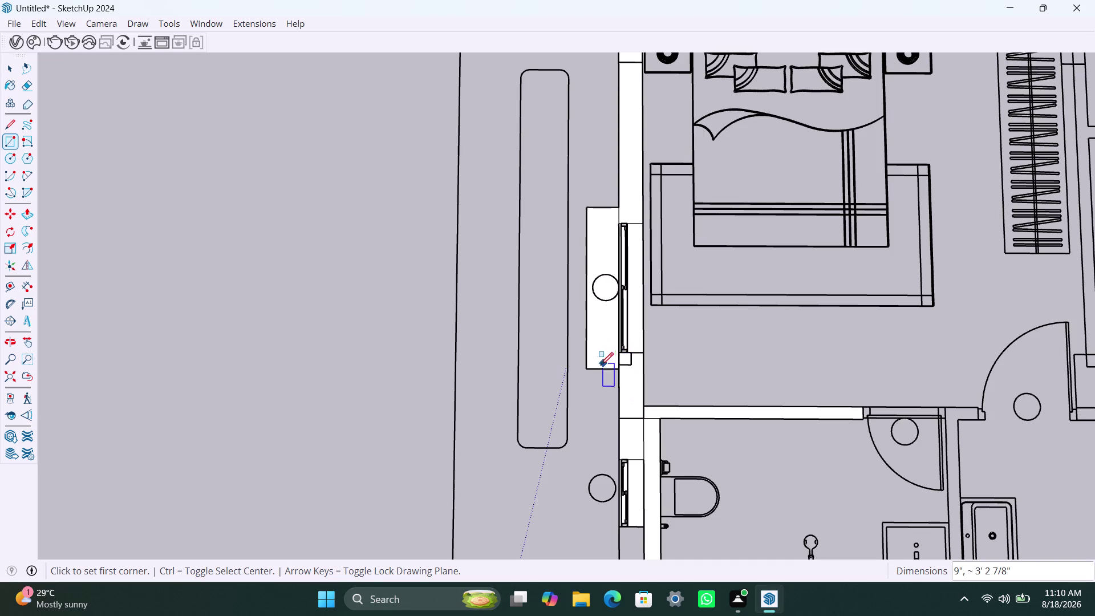
scroll(down, 3)
scroll(down, 3)
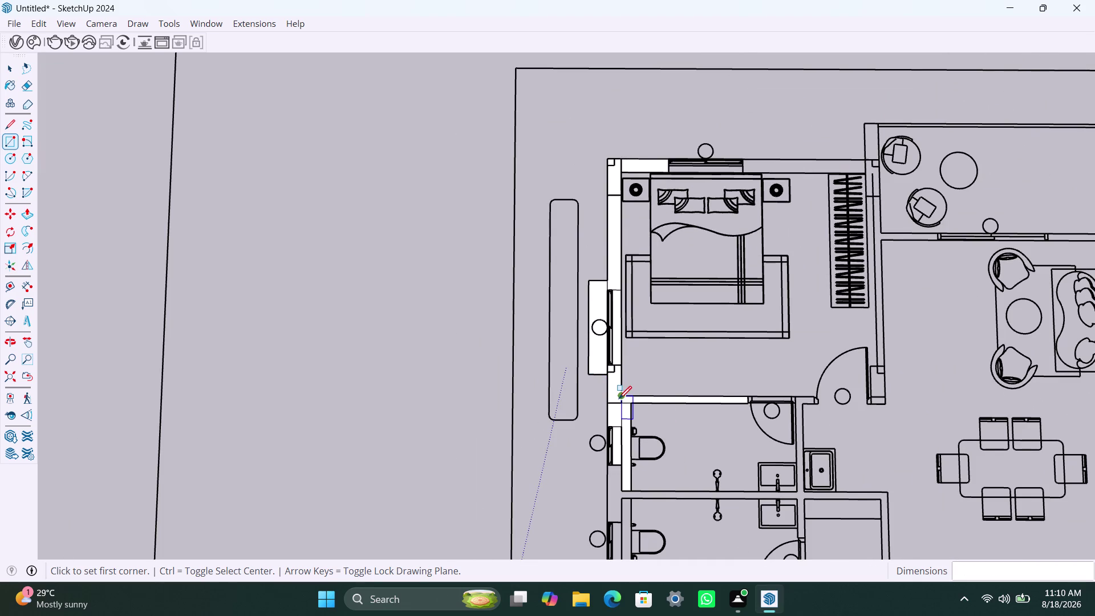
Delete the leftover faces beside the toilet and below the window, reframing the bathrooms' wall.
key(space)
click(628, 413)
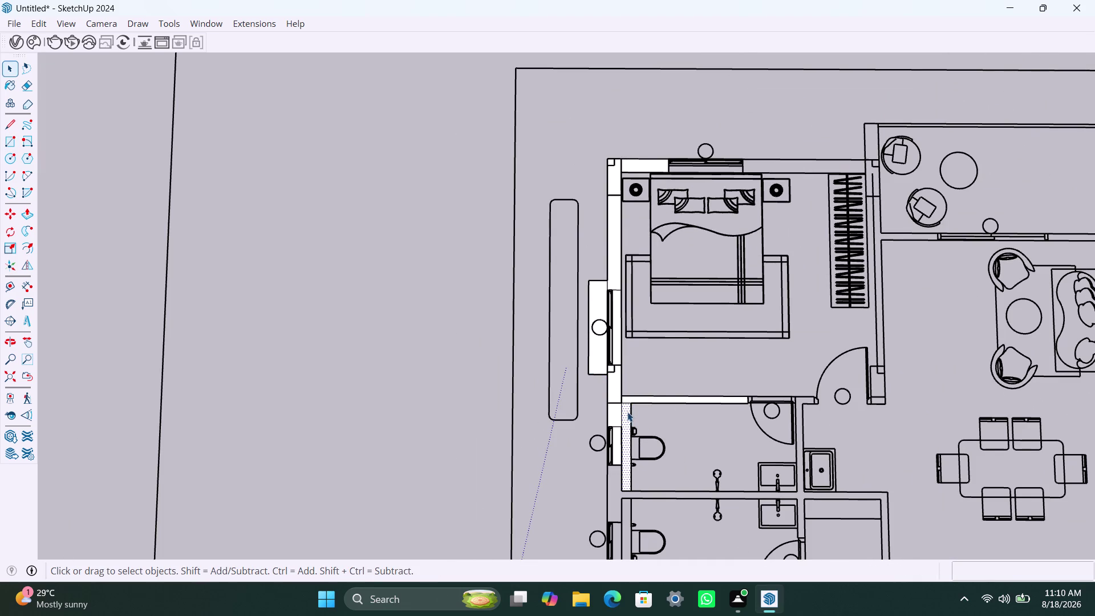
key(Delete)
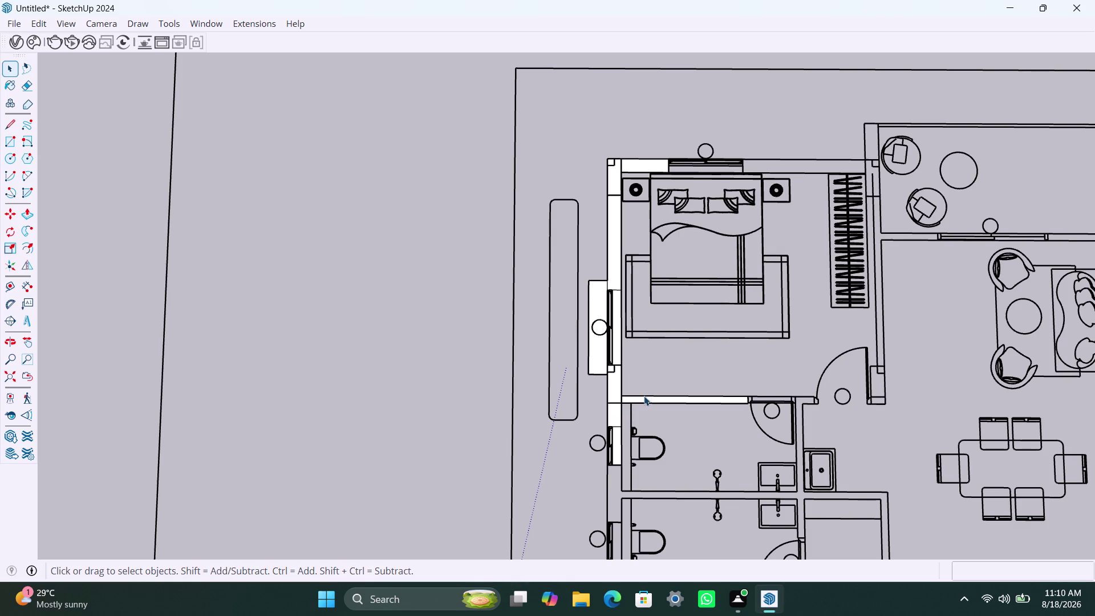
click(618, 433)
key(Delete)
scroll(up, 3)
click(614, 319)
key(Delete)
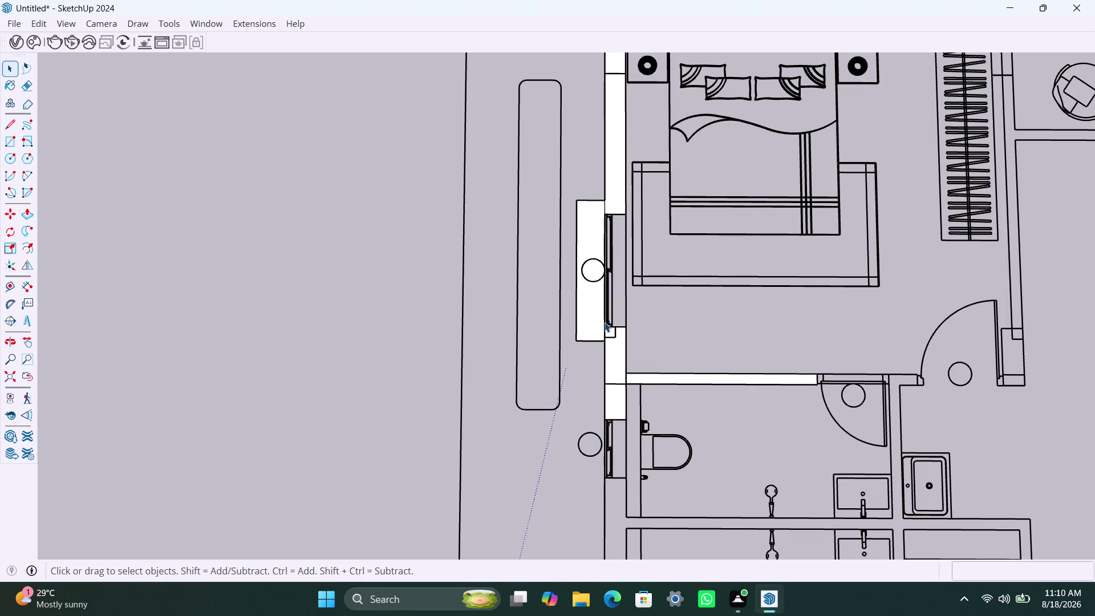
click(590, 323)
key(Delete)
scroll(down, 3)
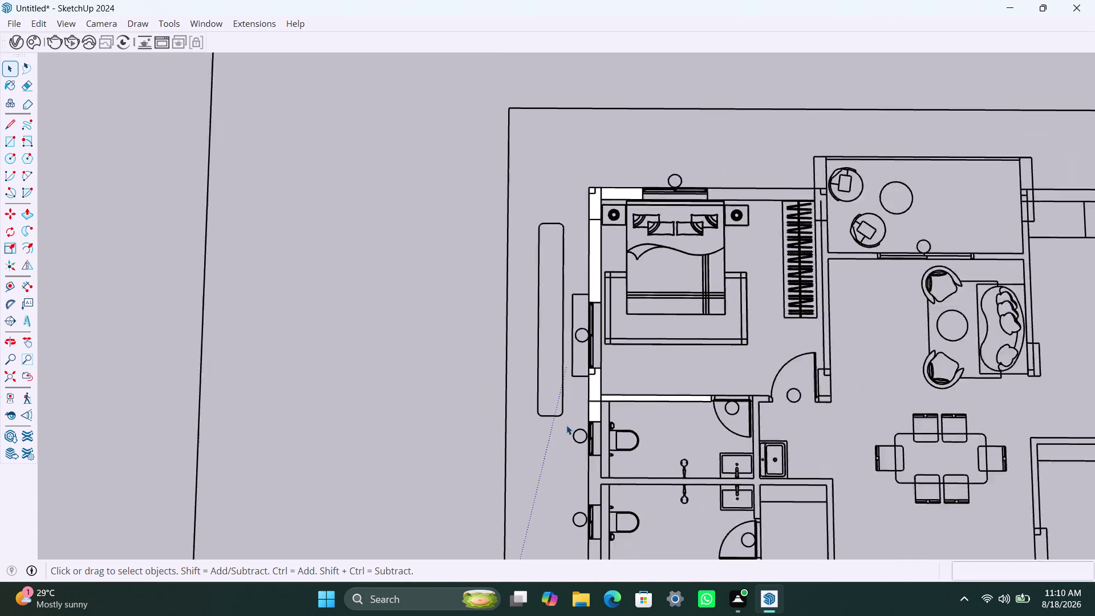
scroll(down, 3)
middle_drag(570, 428, 588, 337)
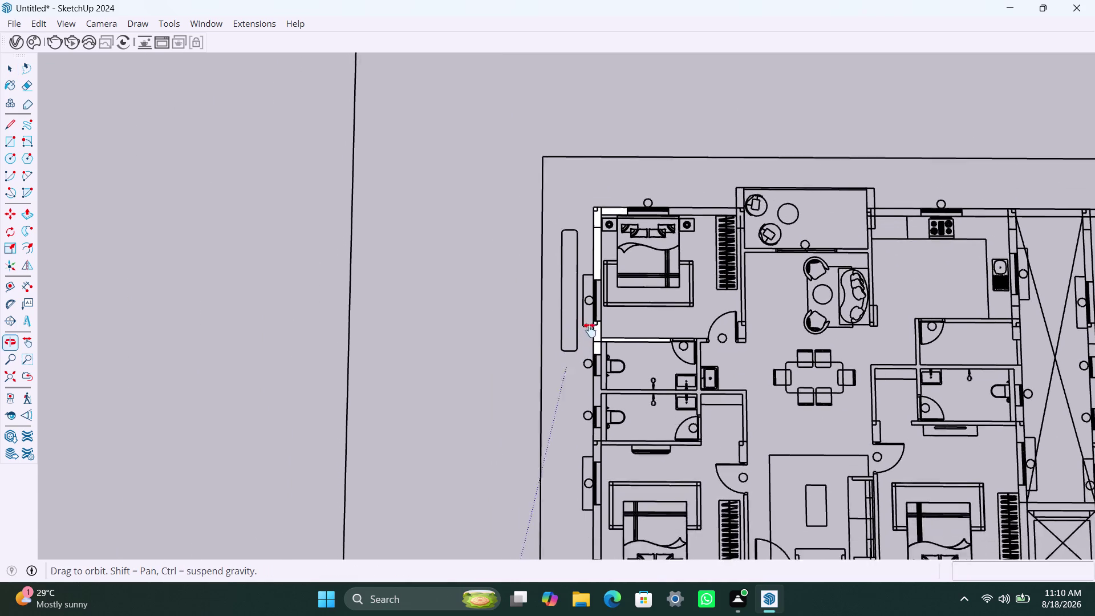
middle_drag(588, 336, 598, 292)
Draw rectangles over the wall beside the upper bathroom and the wall below the lower toilet.
scroll(up, 3)
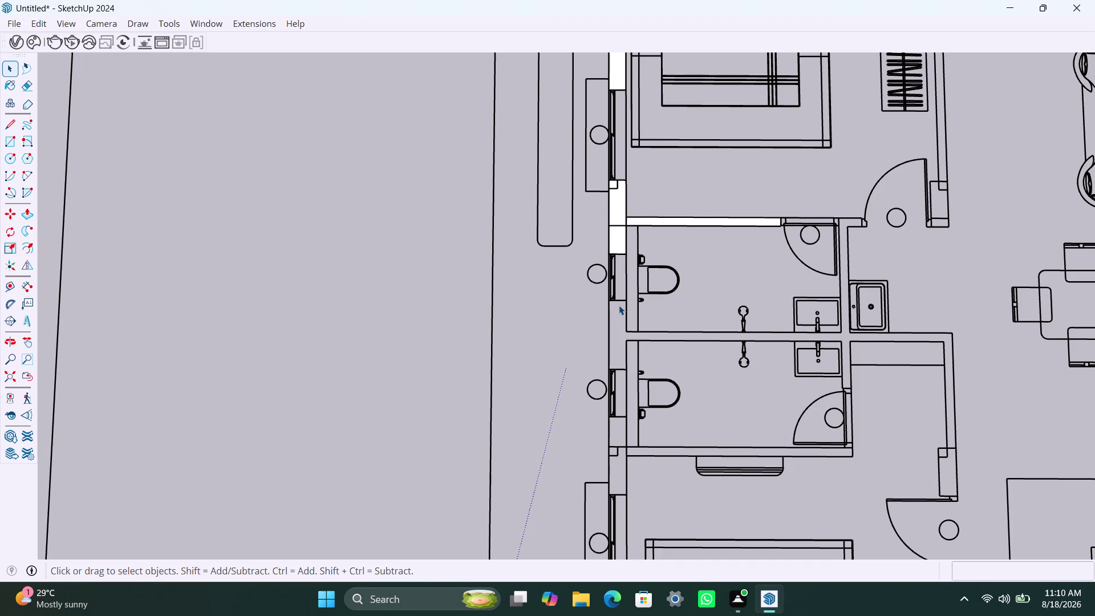
key(r)
click(609, 302)
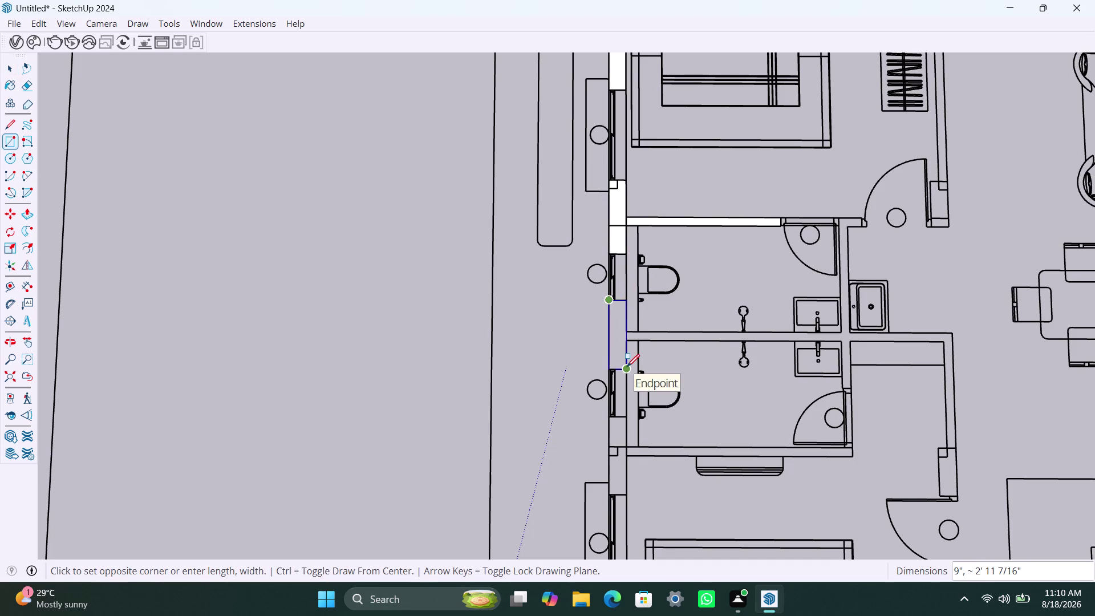
click(626, 367)
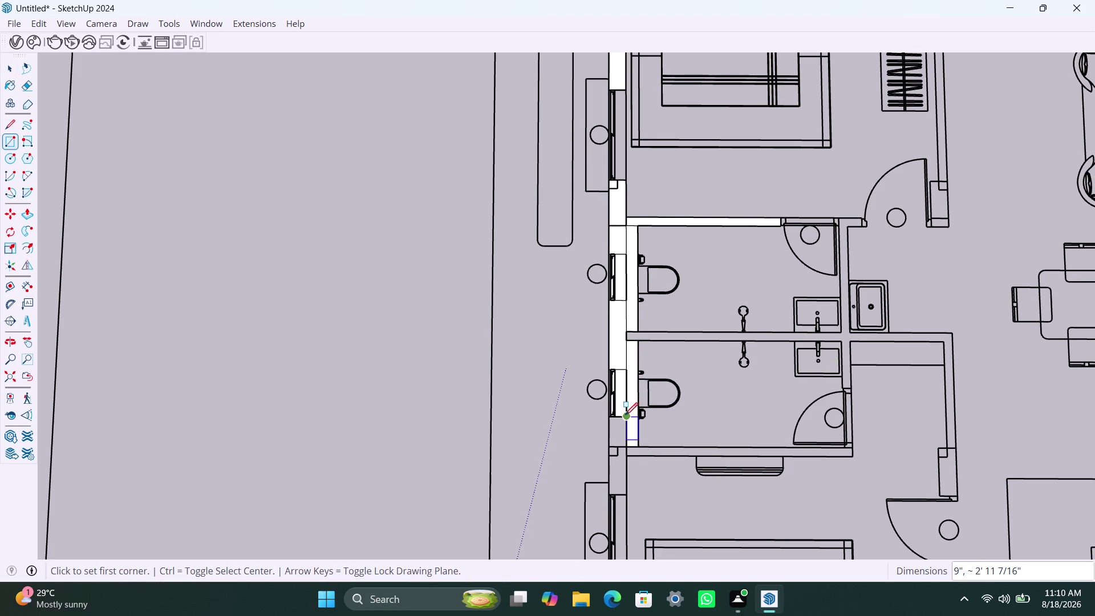
click(625, 416)
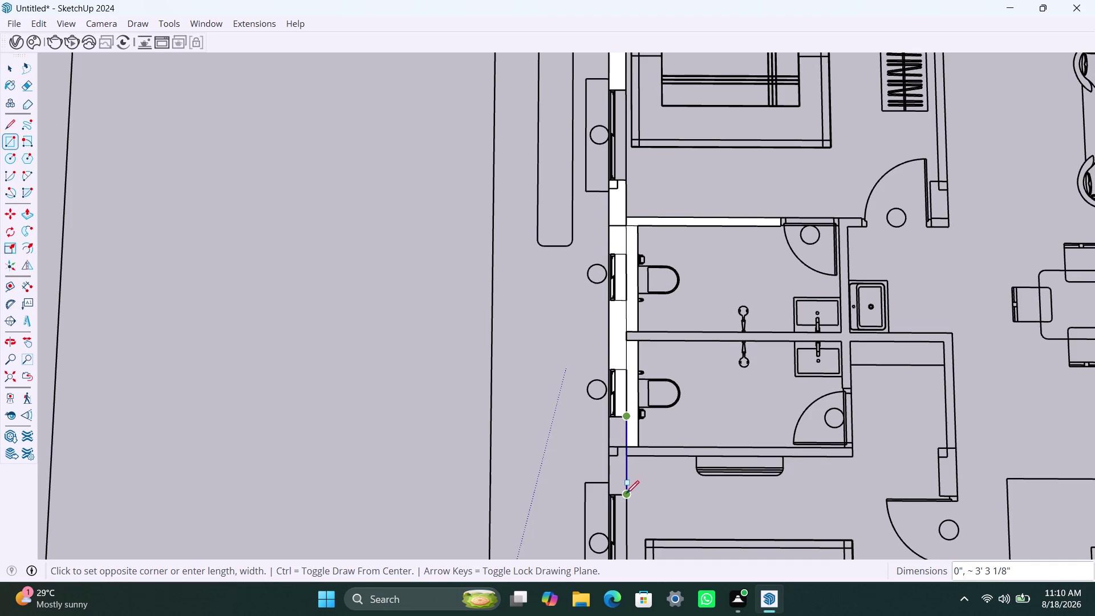
click(627, 493)
click(628, 495)
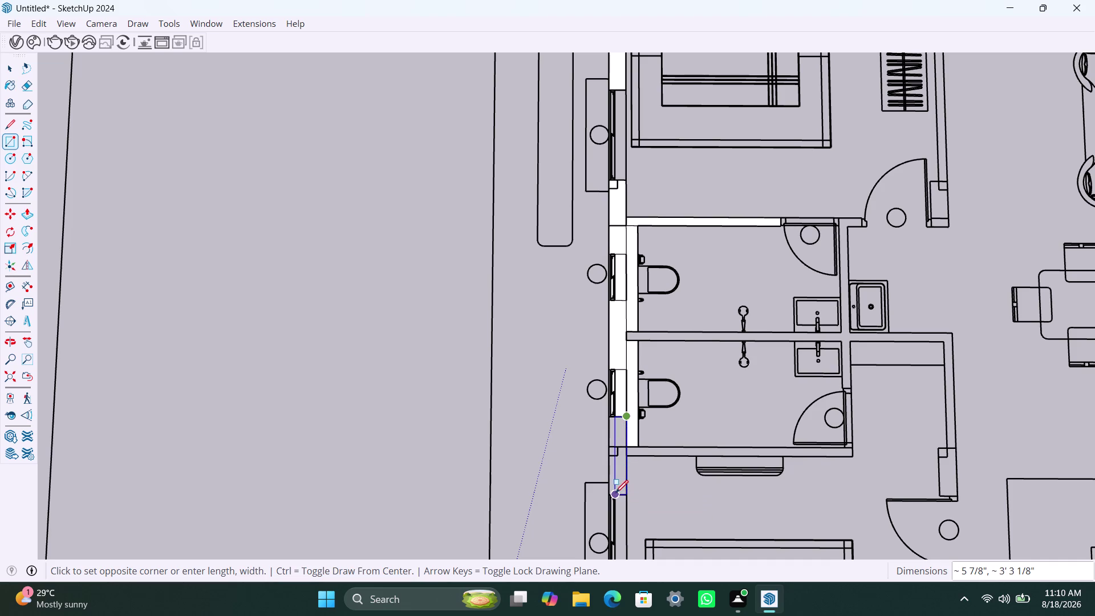
scroll(up, 3)
click(607, 494)
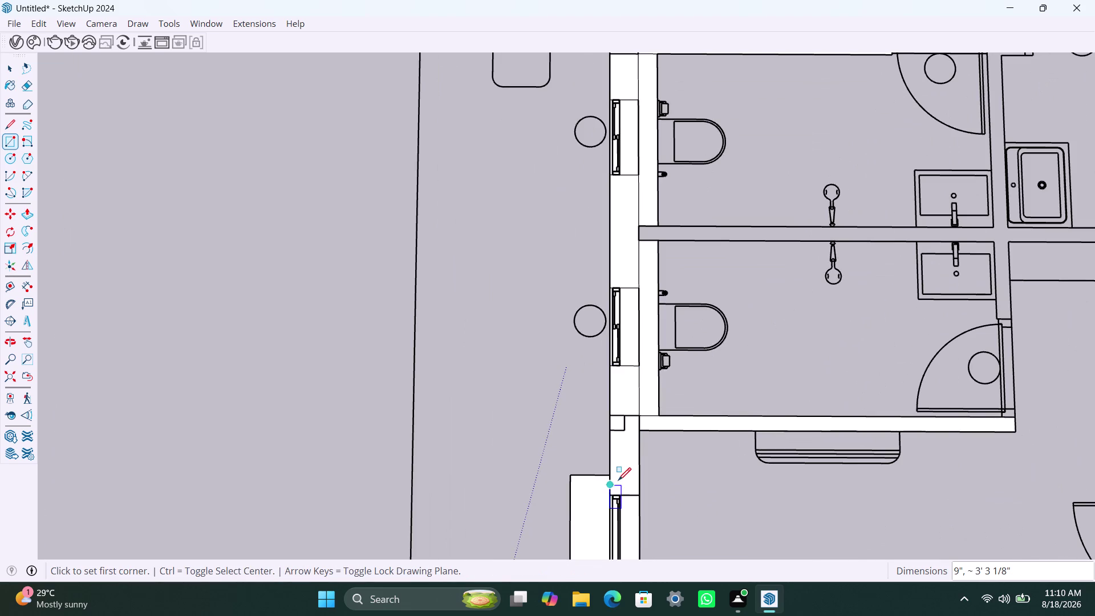
click(619, 480)
Select and delete the stray wall pieces around the two bathrooms.
key(space)
click(624, 466)
click(675, 428)
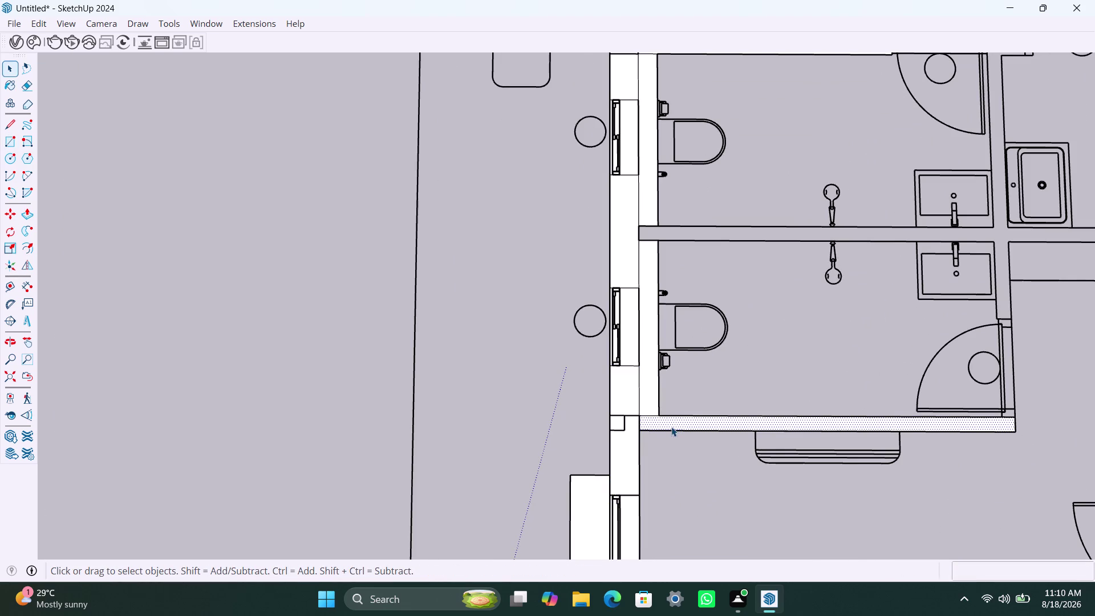
click(648, 391)
key(Delete)
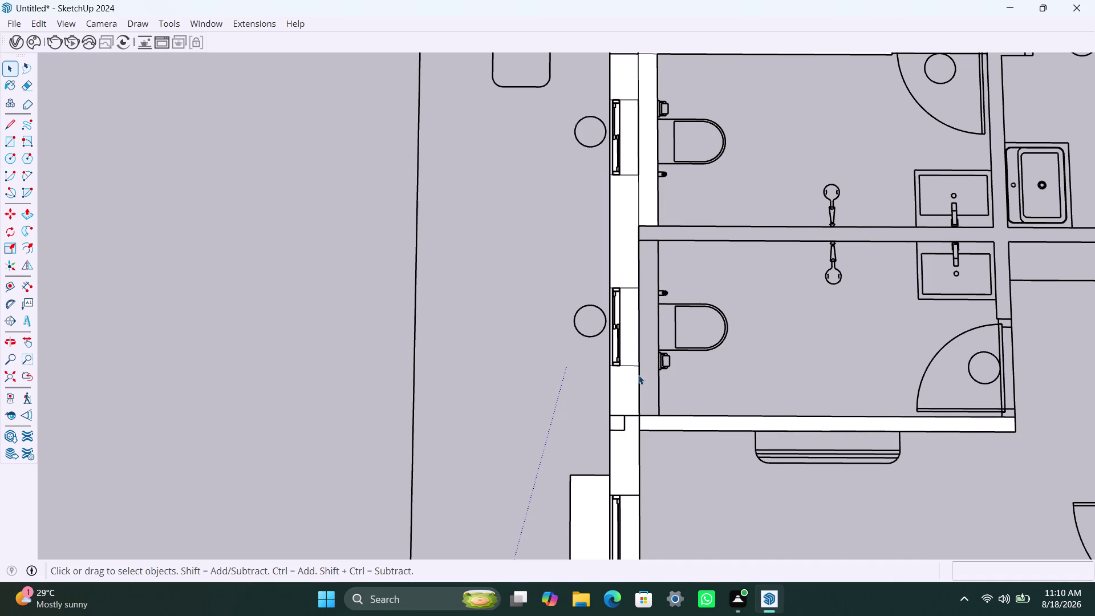
click(627, 306)
key(Delete)
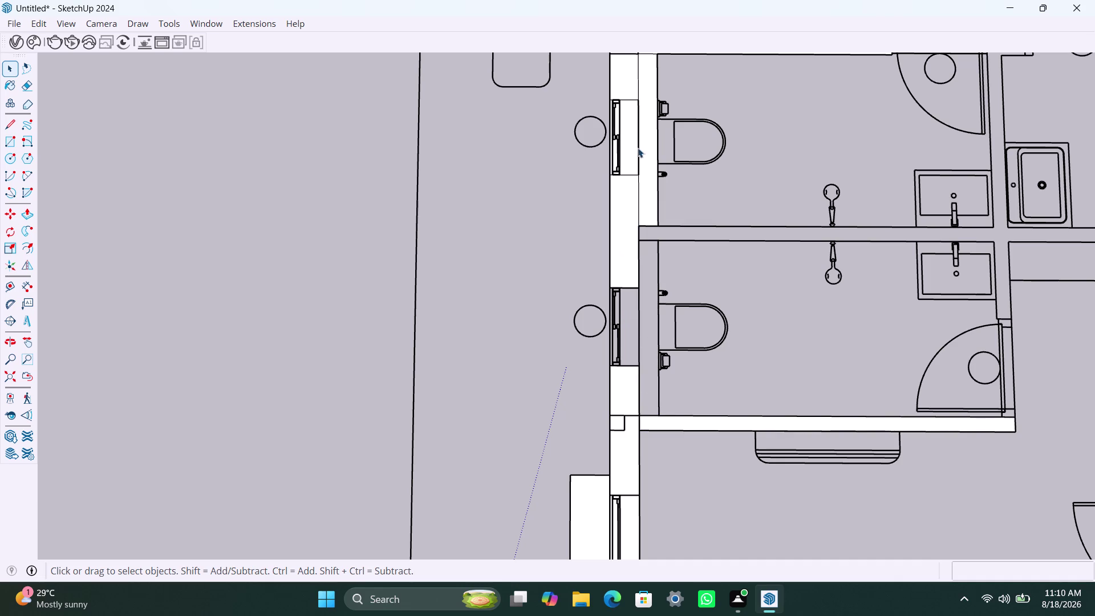
click(631, 145)
key(Delete)
scroll(down, 3)
scroll(down, 3)
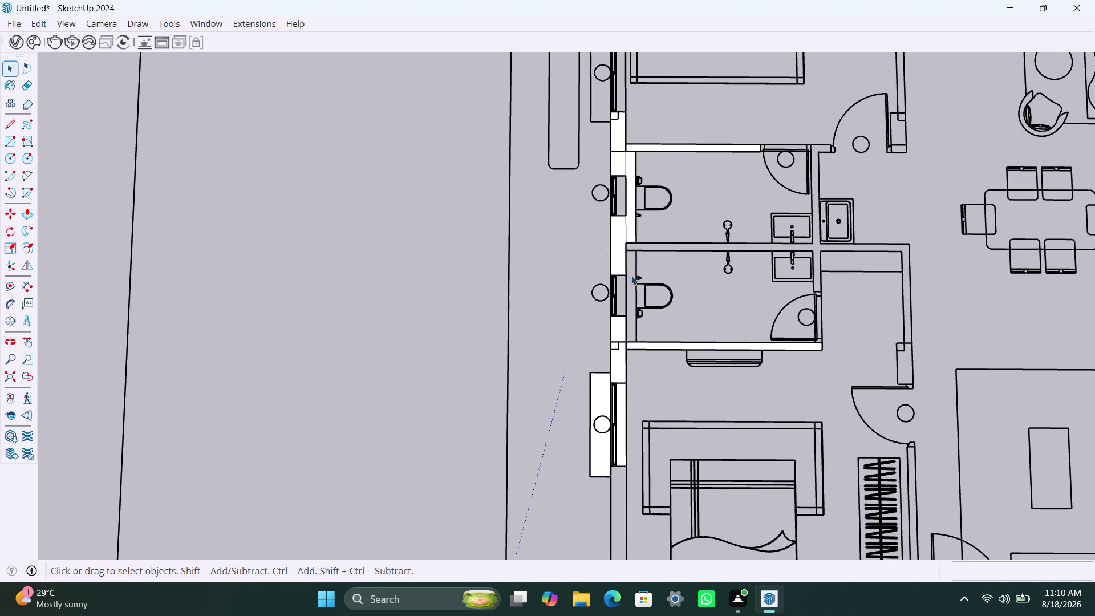
Delete the leftover wall pieces beside the lower bedroom and centre the view on its outer wall.
scroll(down, 3)
click(632, 230)
key(Delete)
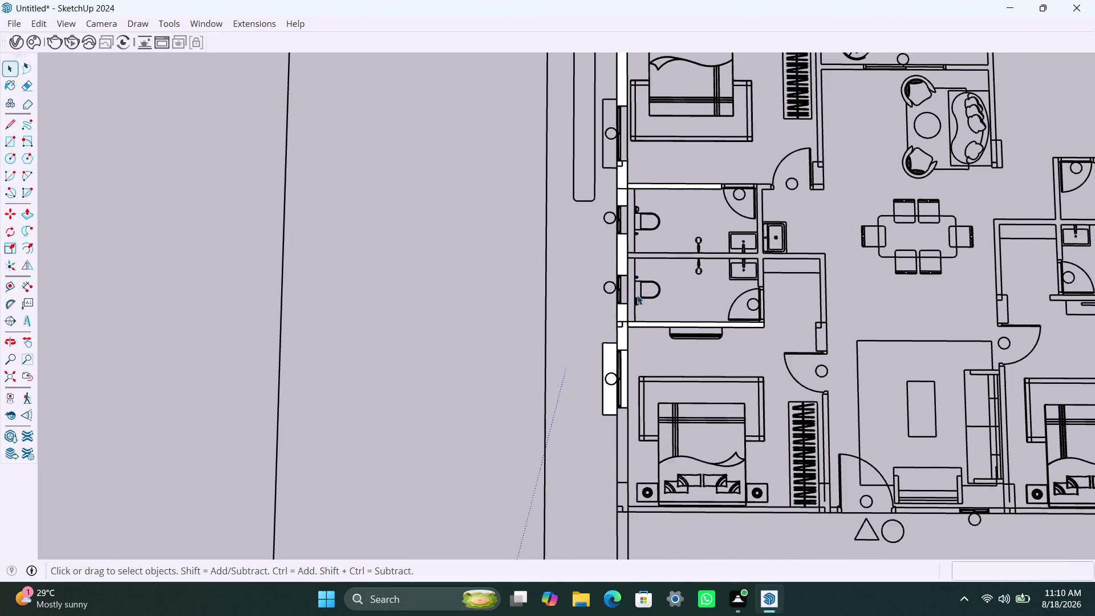
scroll(down, 3)
click(615, 346)
key(BackSpace)
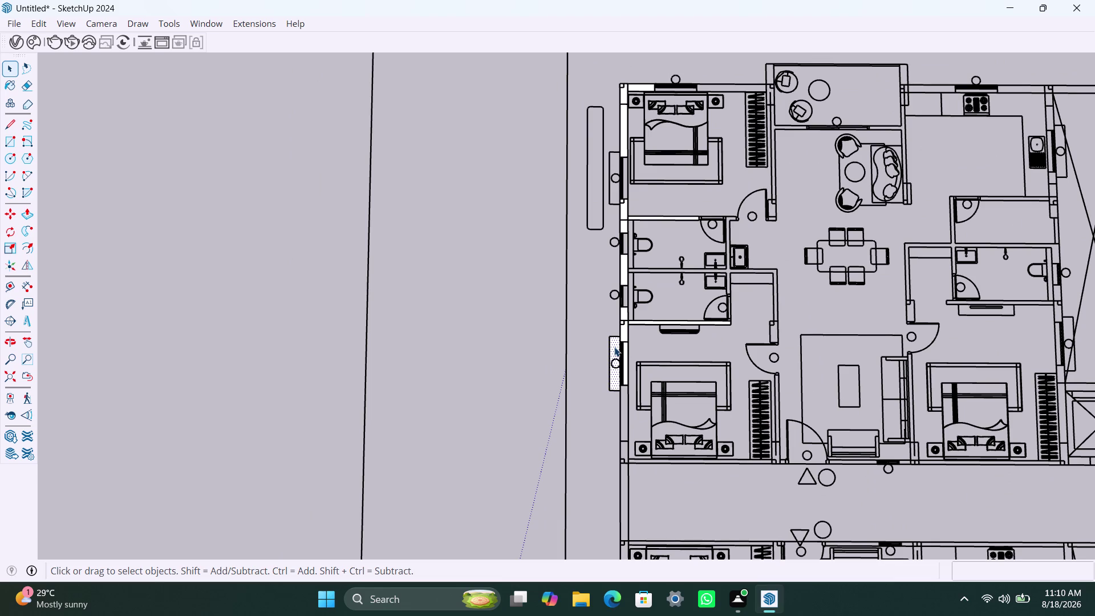
key(Delete)
scroll(down, 3)
middle_drag(629, 425, 620, 387)
scroll(up, 3)
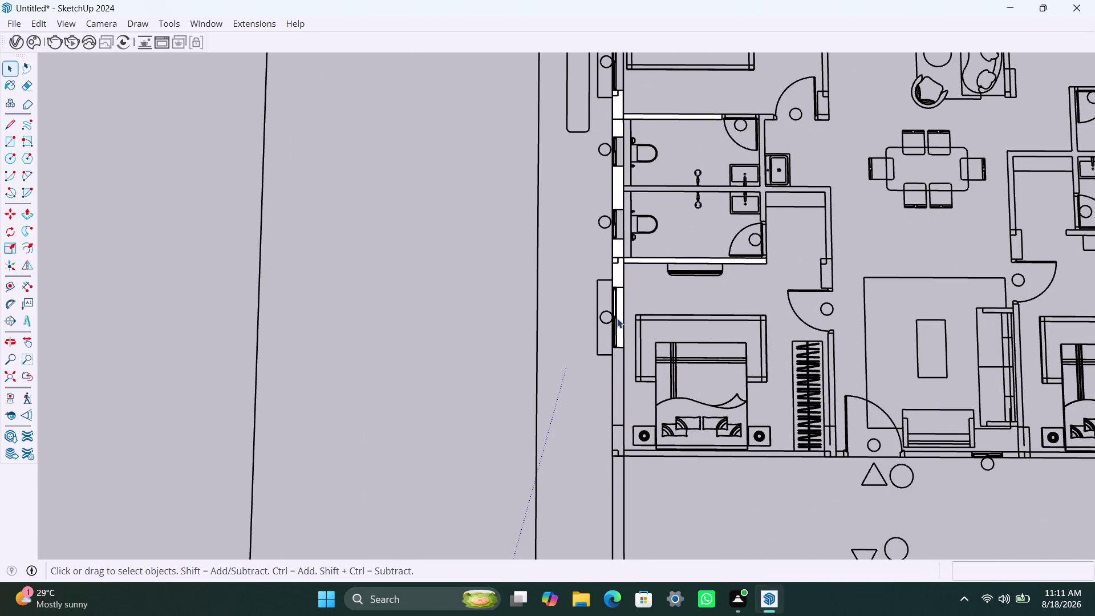
click(621, 315)
key(Delete)
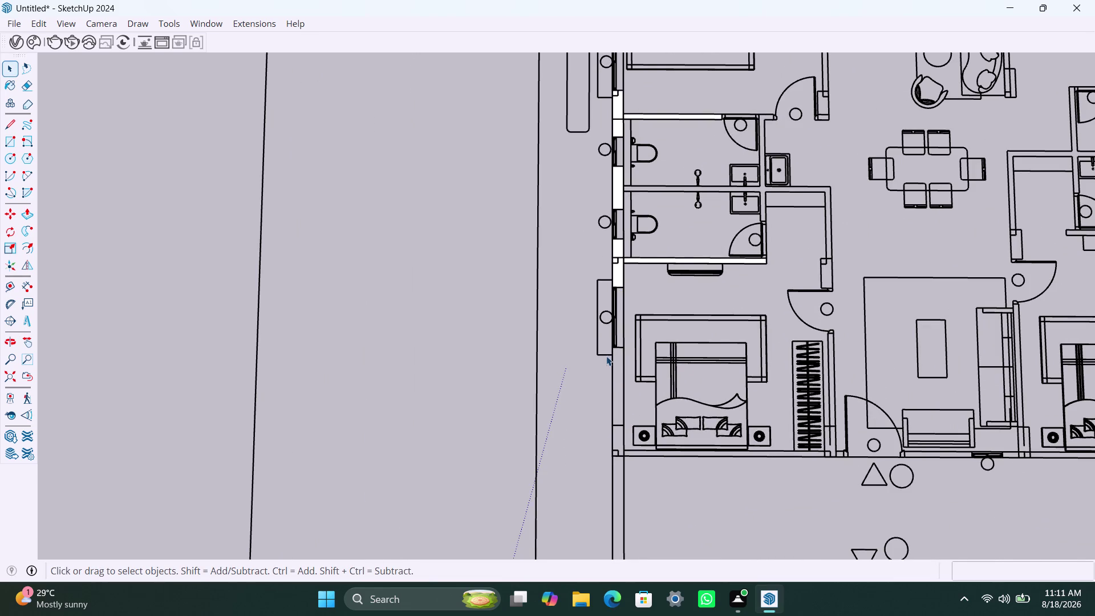
Draw a rectangle from the bedroom wall corner down to the far corner past the corridor.
key(r)
click(614, 349)
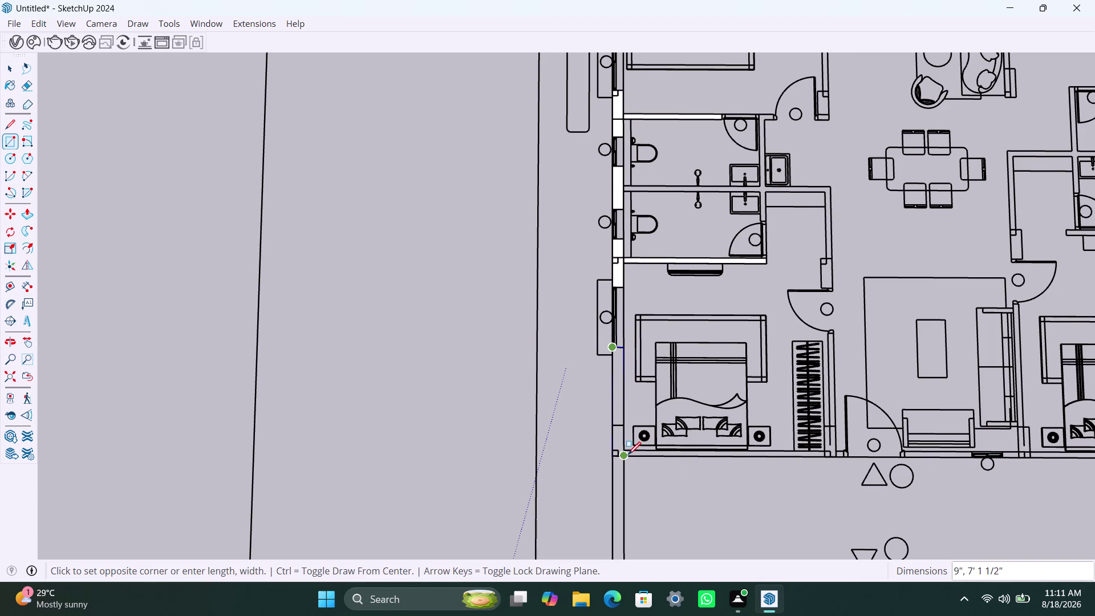
scroll(down, 3)
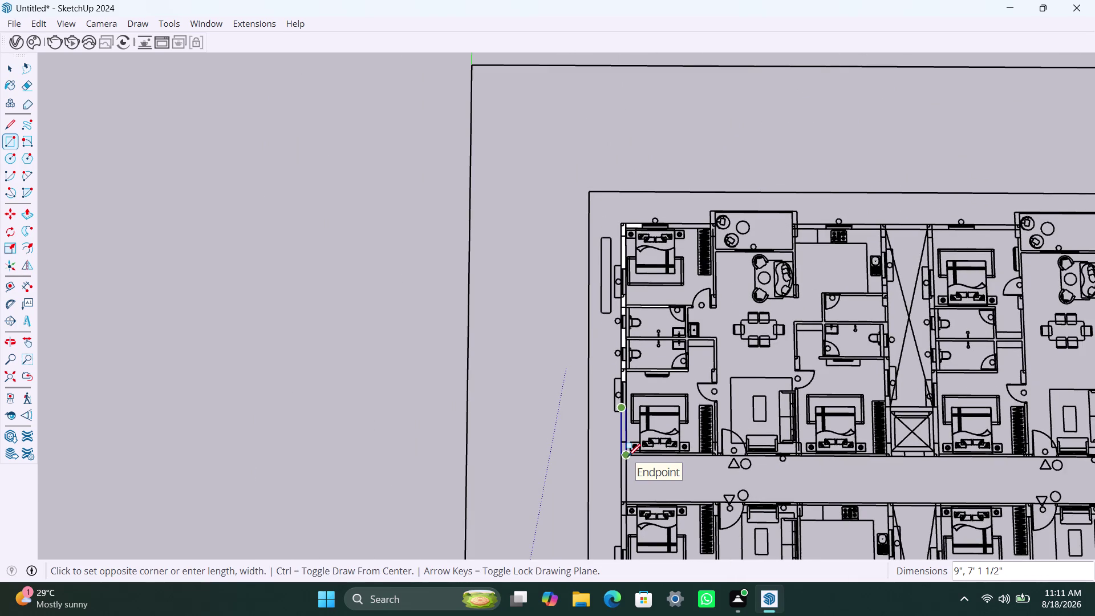
middle_drag(629, 457, 642, 426)
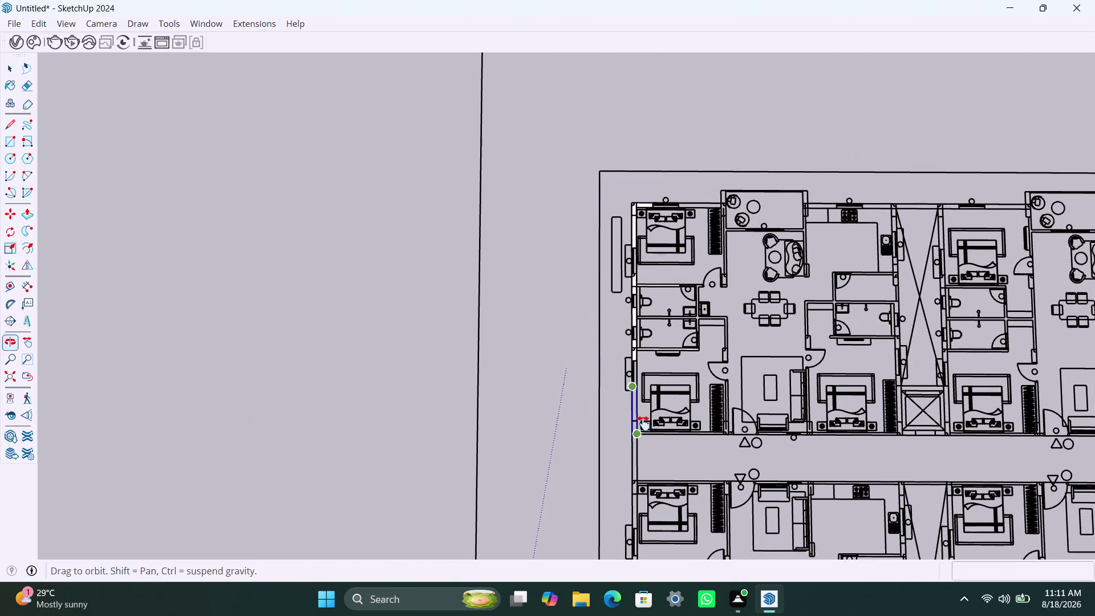
middle_drag(642, 426, 646, 414)
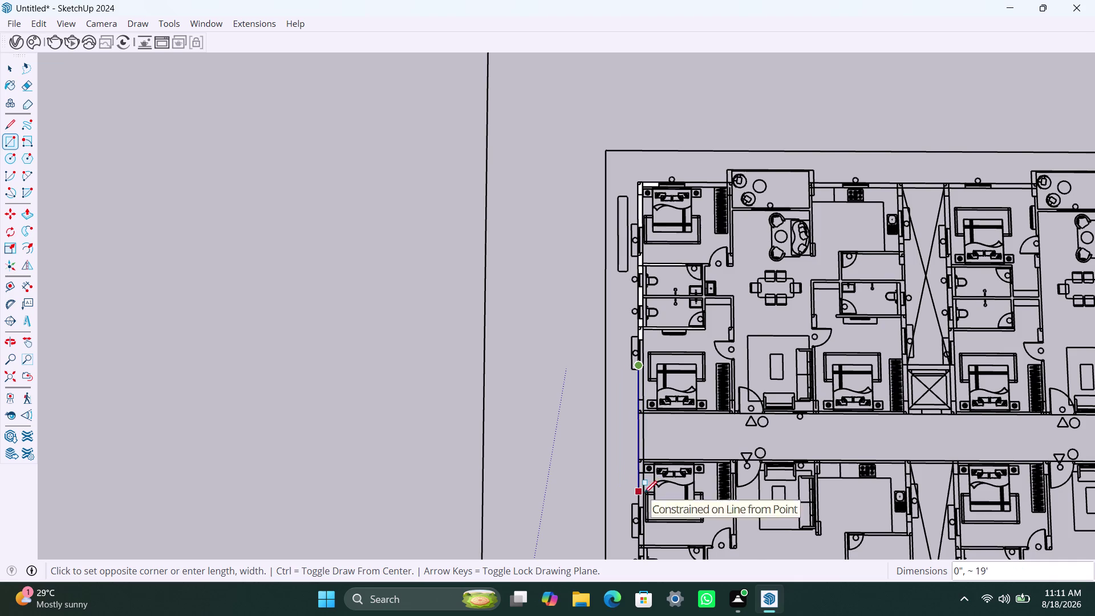
scroll(up, 3)
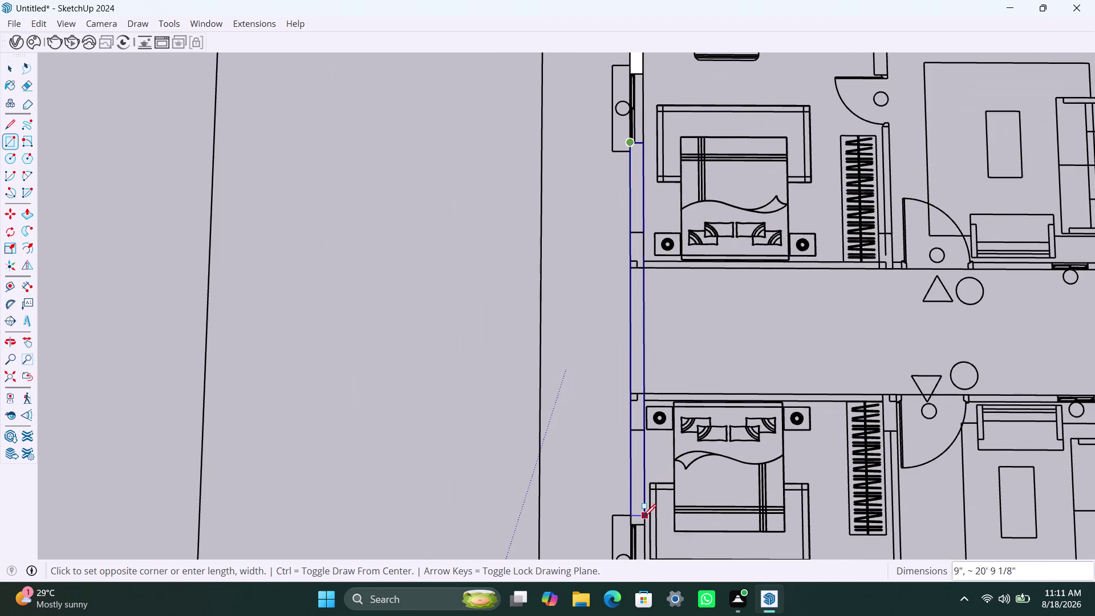
click(645, 524)
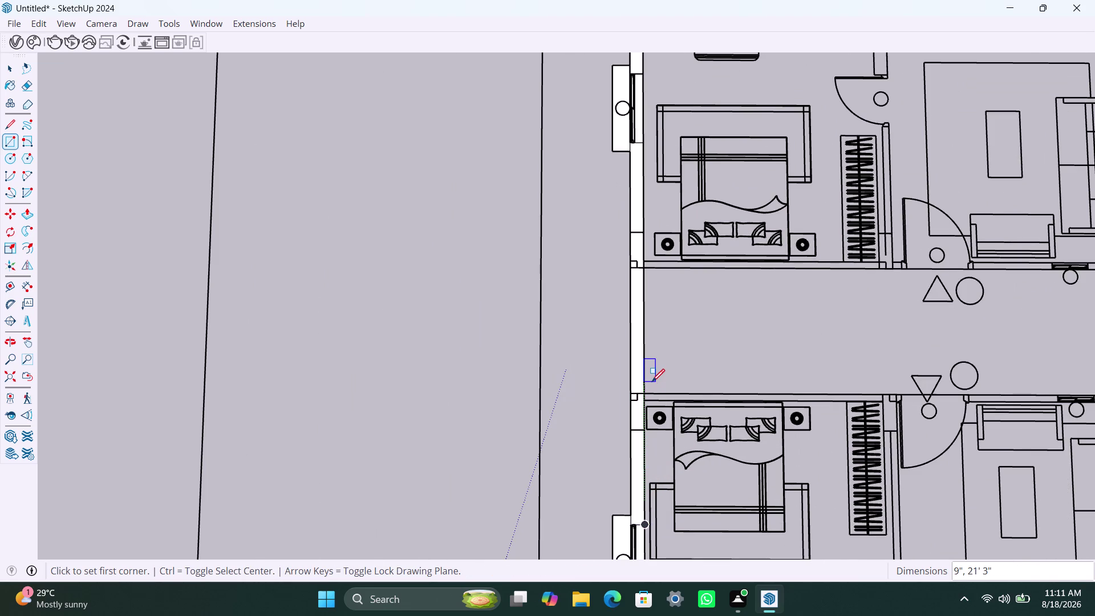
key(Escape)
key(space)
scroll(down, 3)
scroll(down, 3)
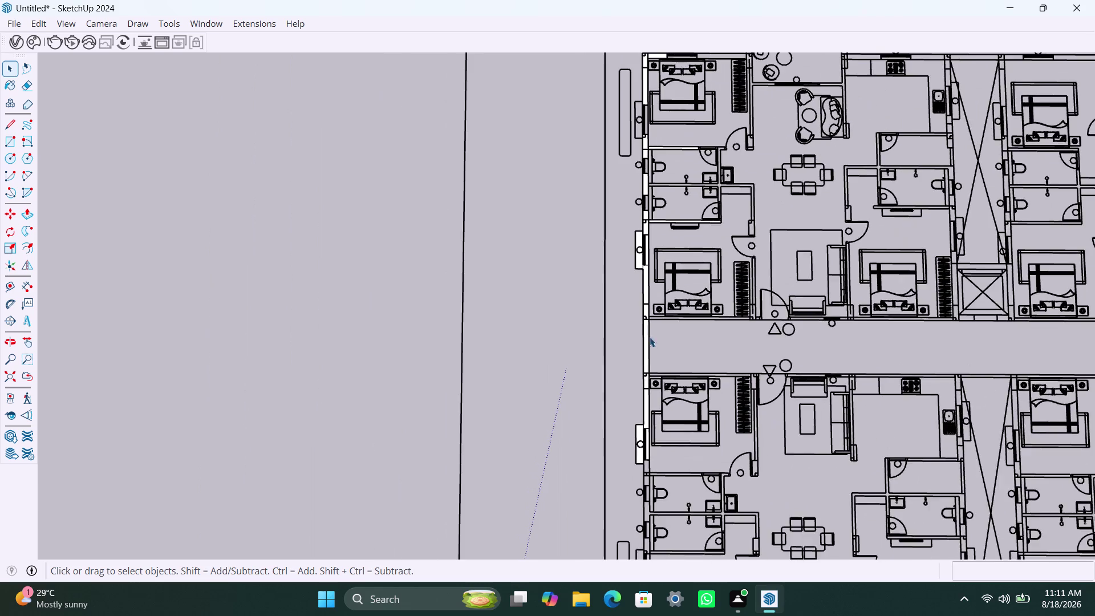
scroll(down, 3)
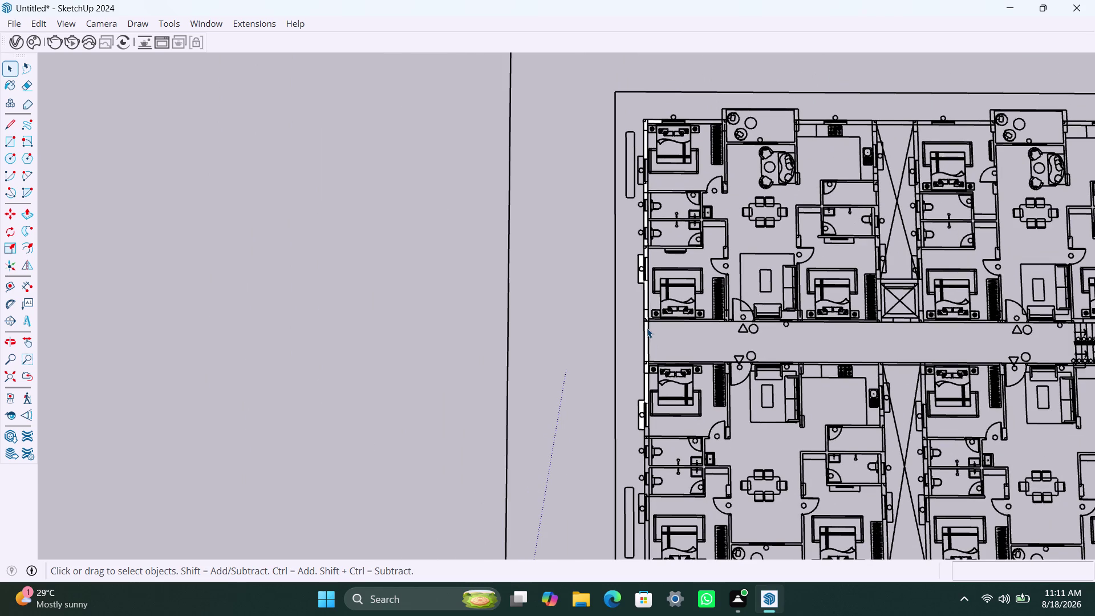